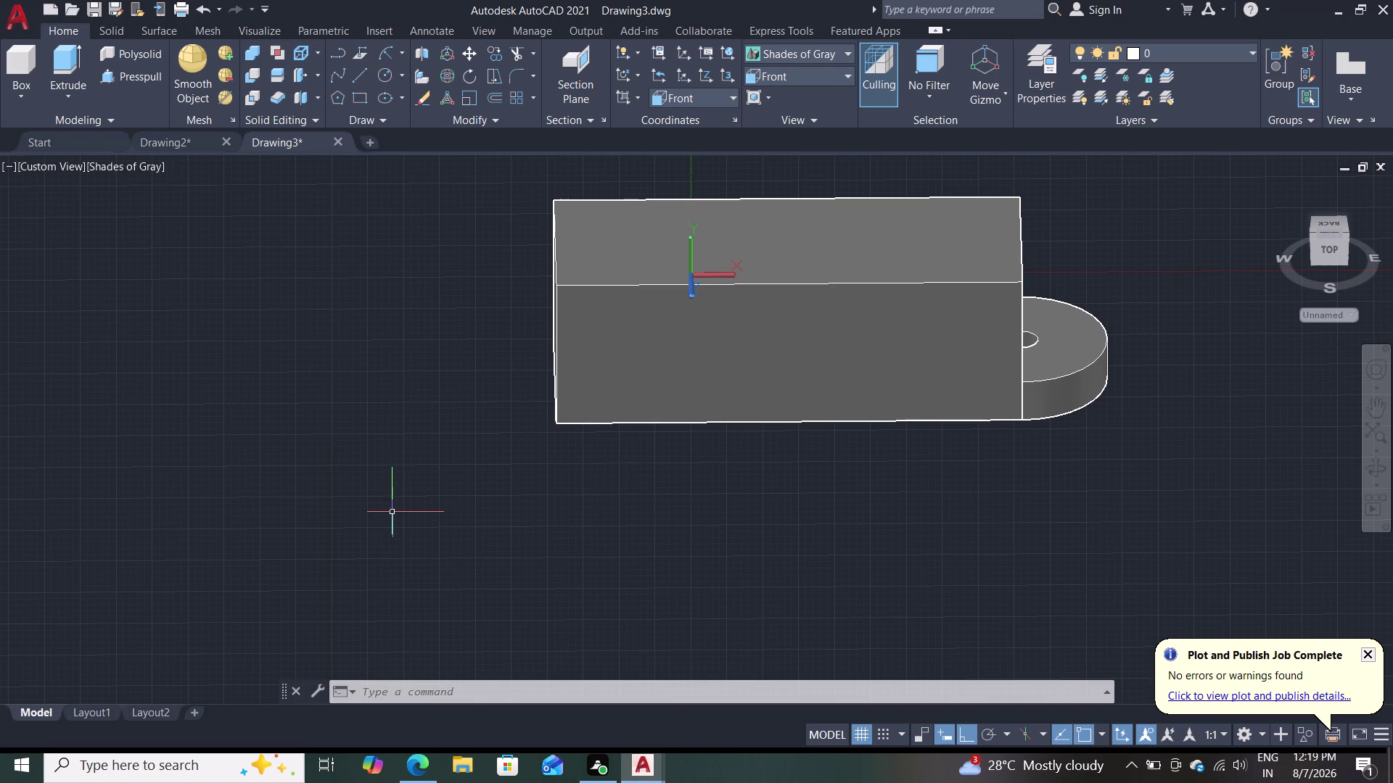
Abandon a first rectangle attempt and switch to the Front view.
click(360, 98)
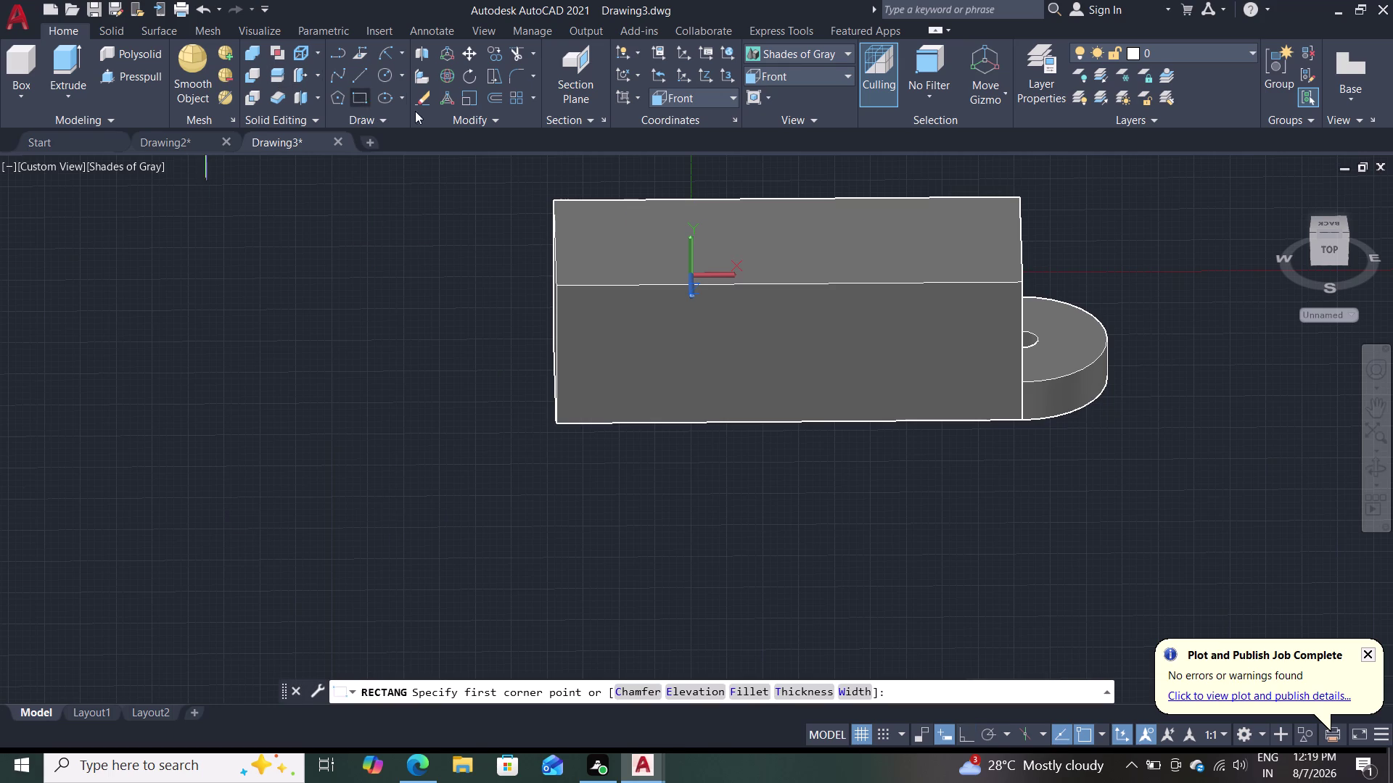
click(1019, 284)
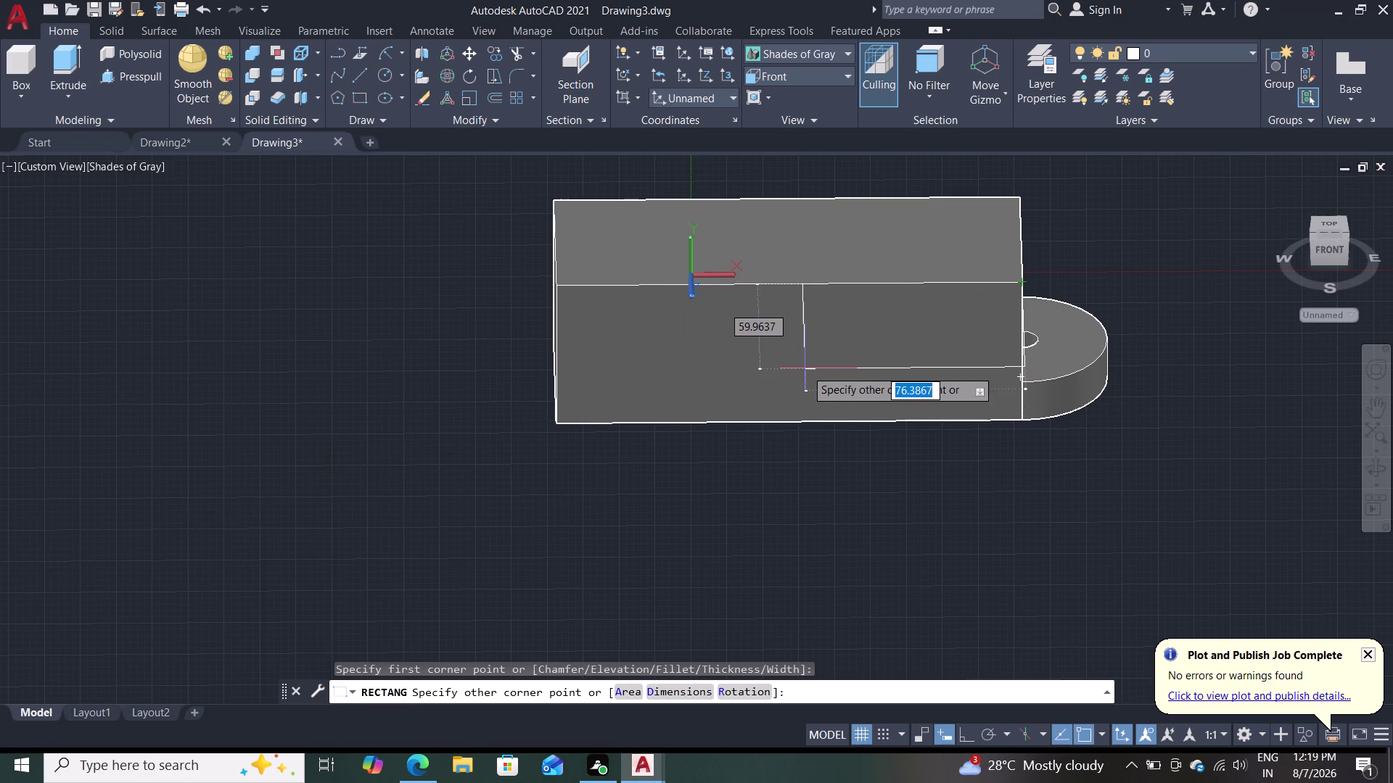
key(Escape)
click(819, 76)
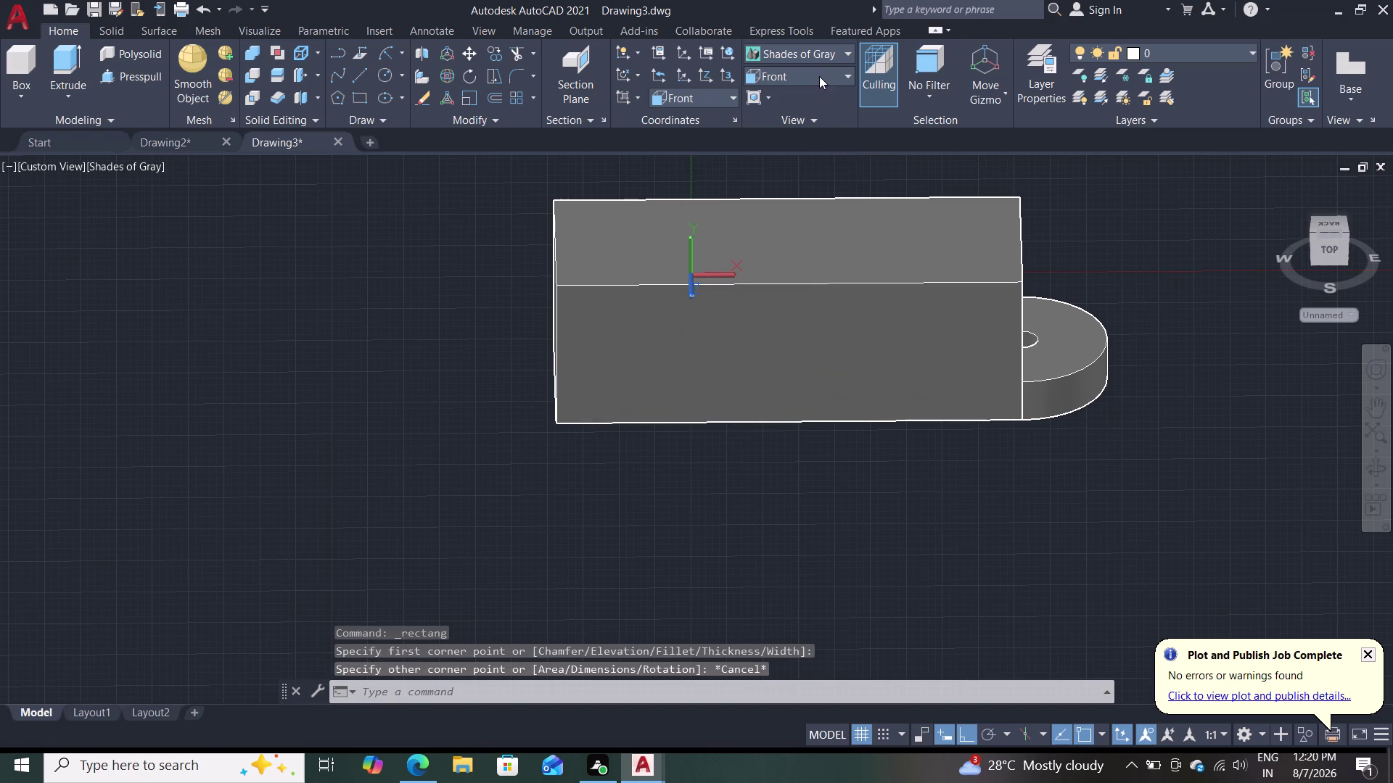
double_click(780, 169)
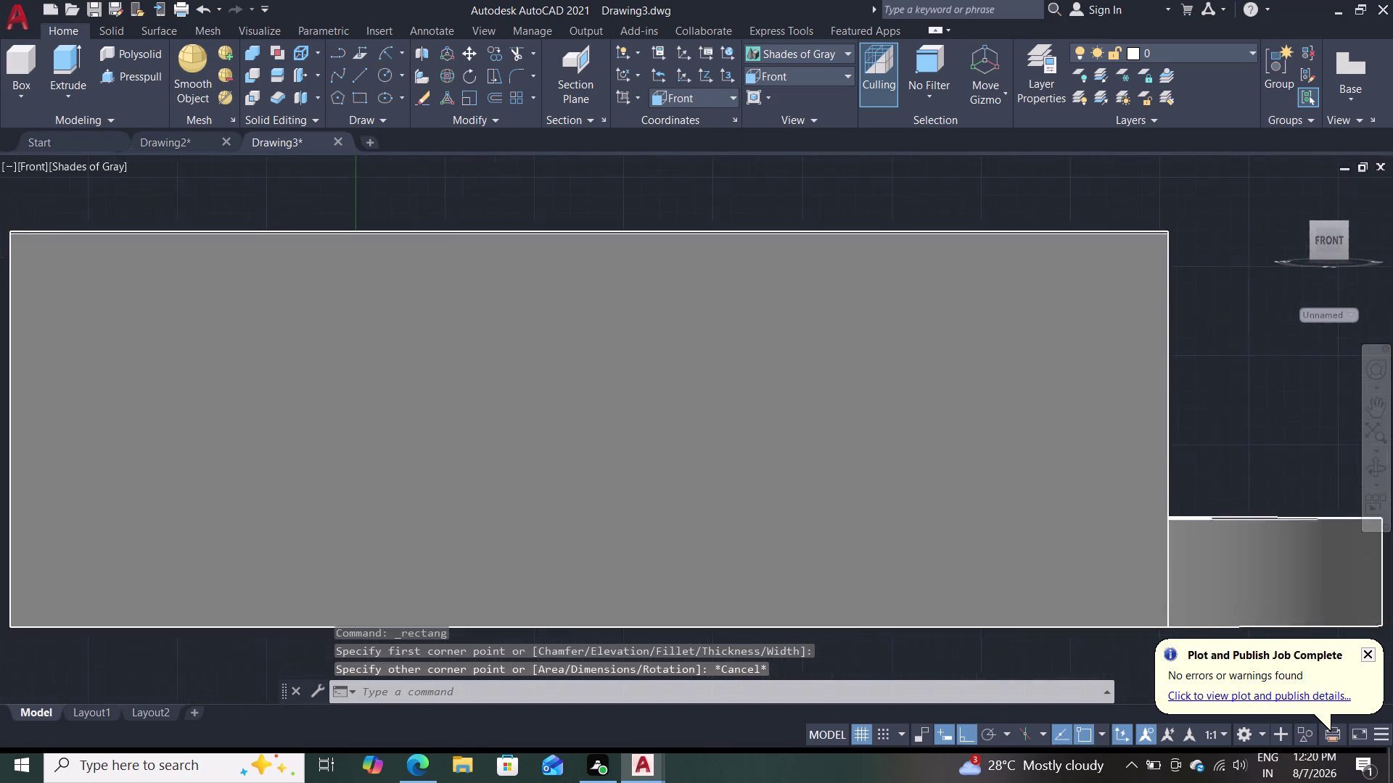
scroll(up, 3)
scroll(up, 3)
scroll(down, 3)
key(Escape)
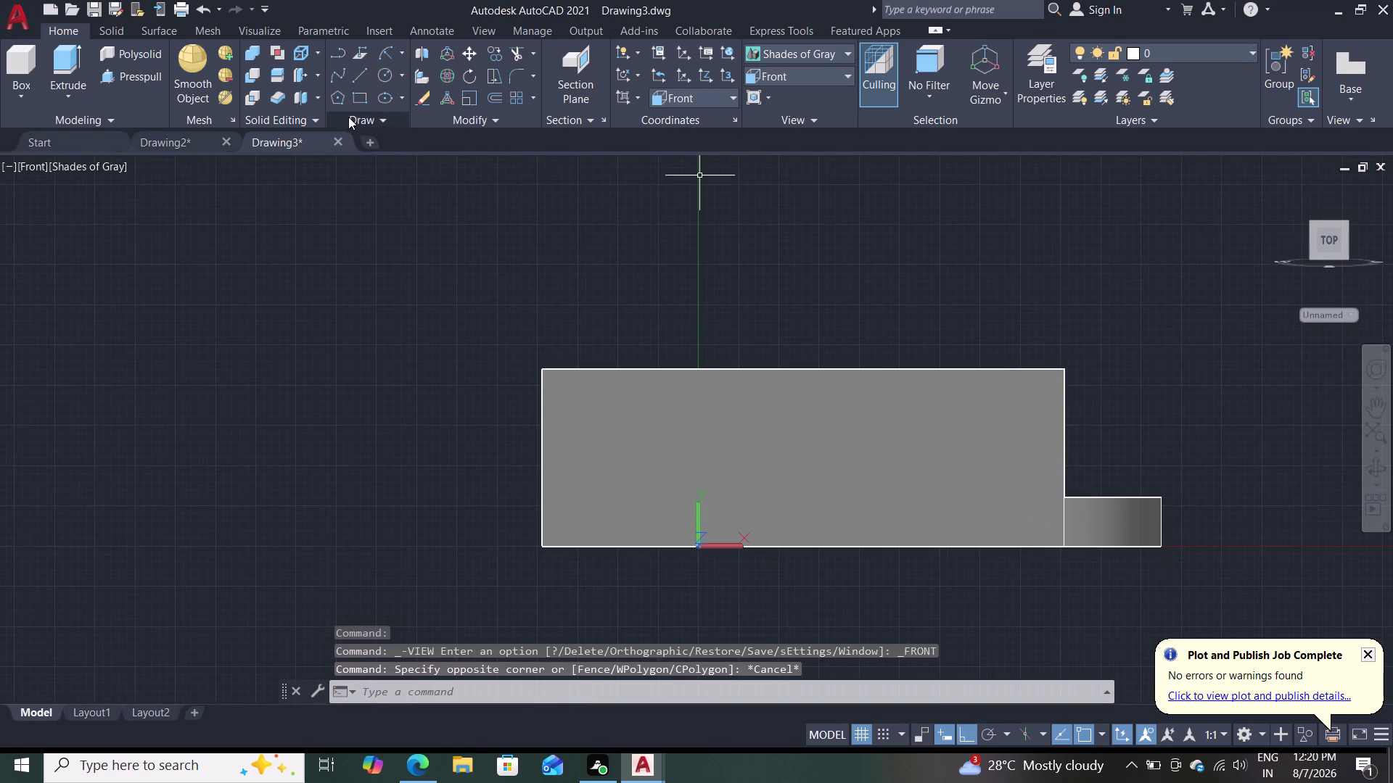
Draw a 108 by 40 rectangle from the block's top-right corner, then show 2D Wireframe.
click(358, 95)
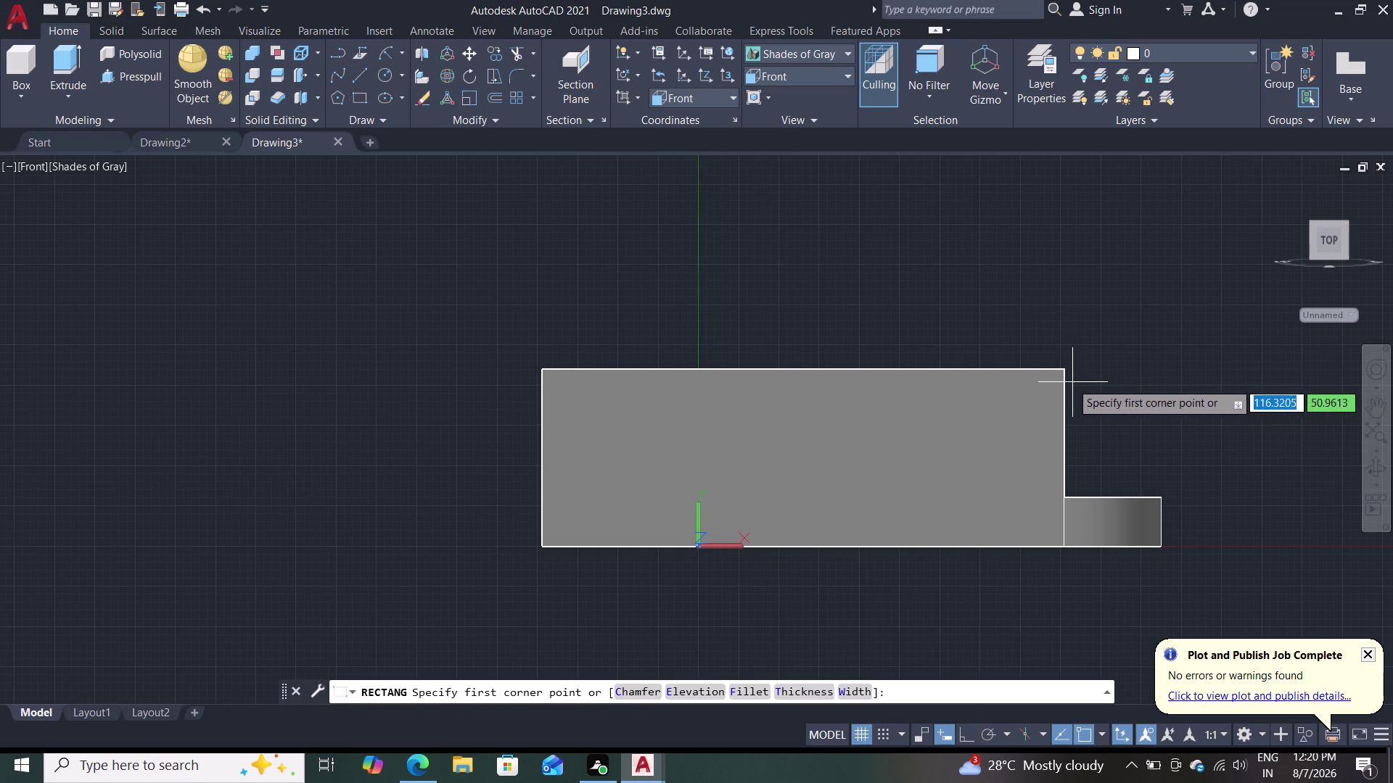
click(1060, 373)
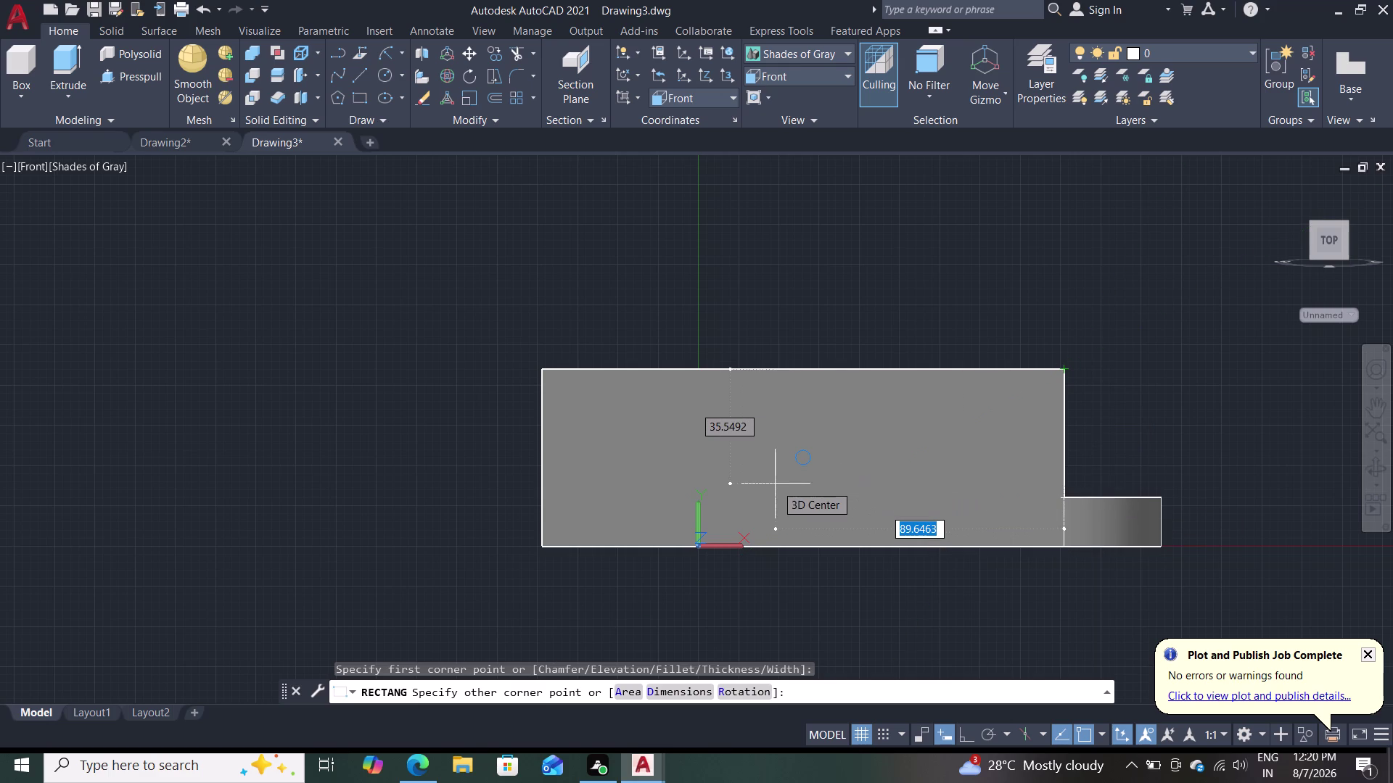
key(d)
key(Return)
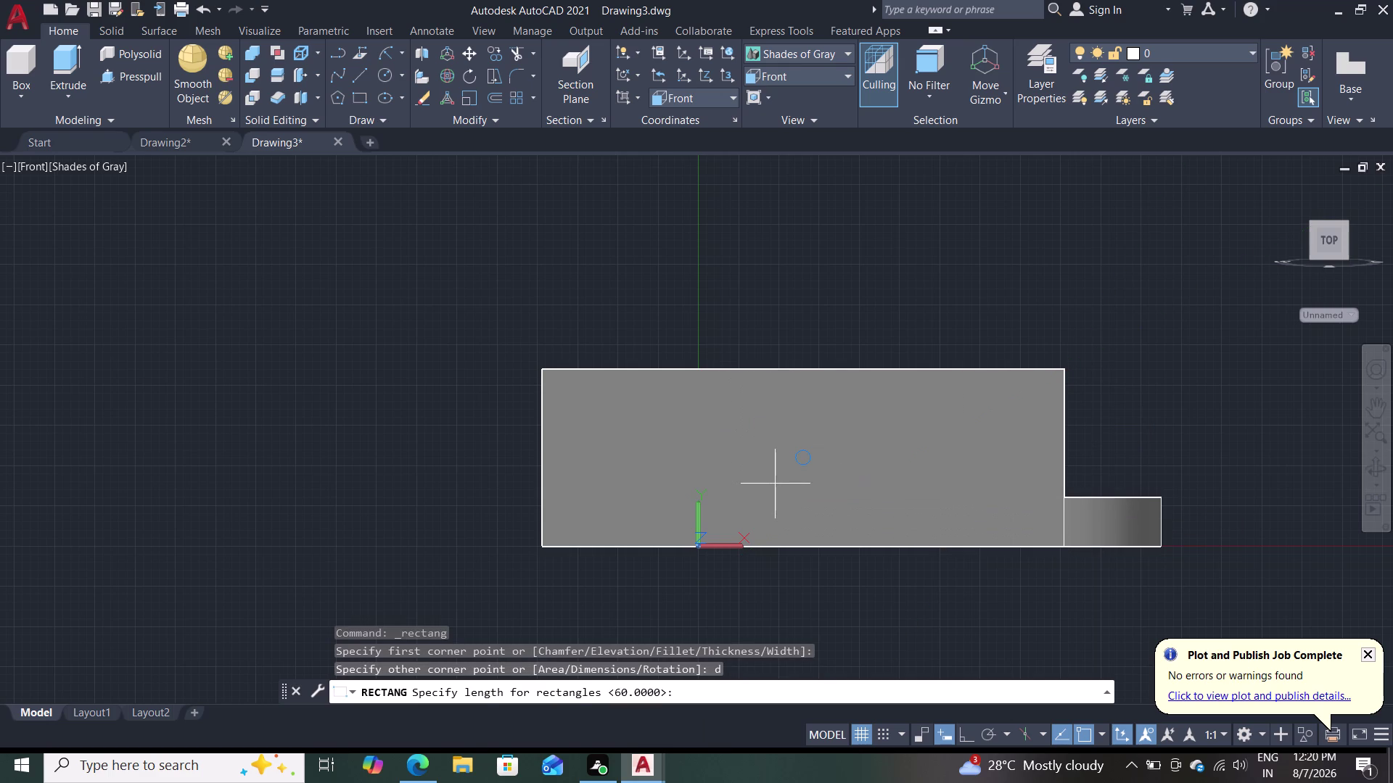
text(108)
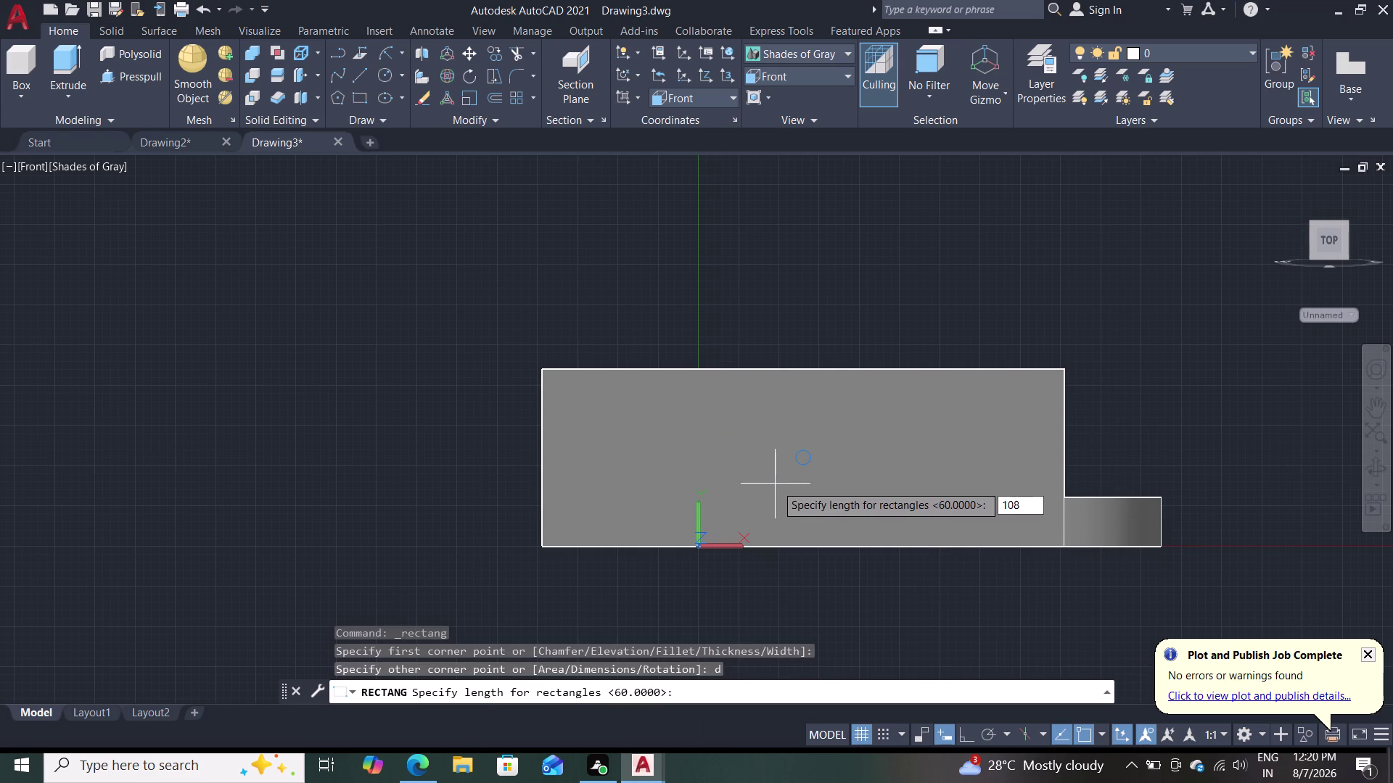
key(Return)
key(4)
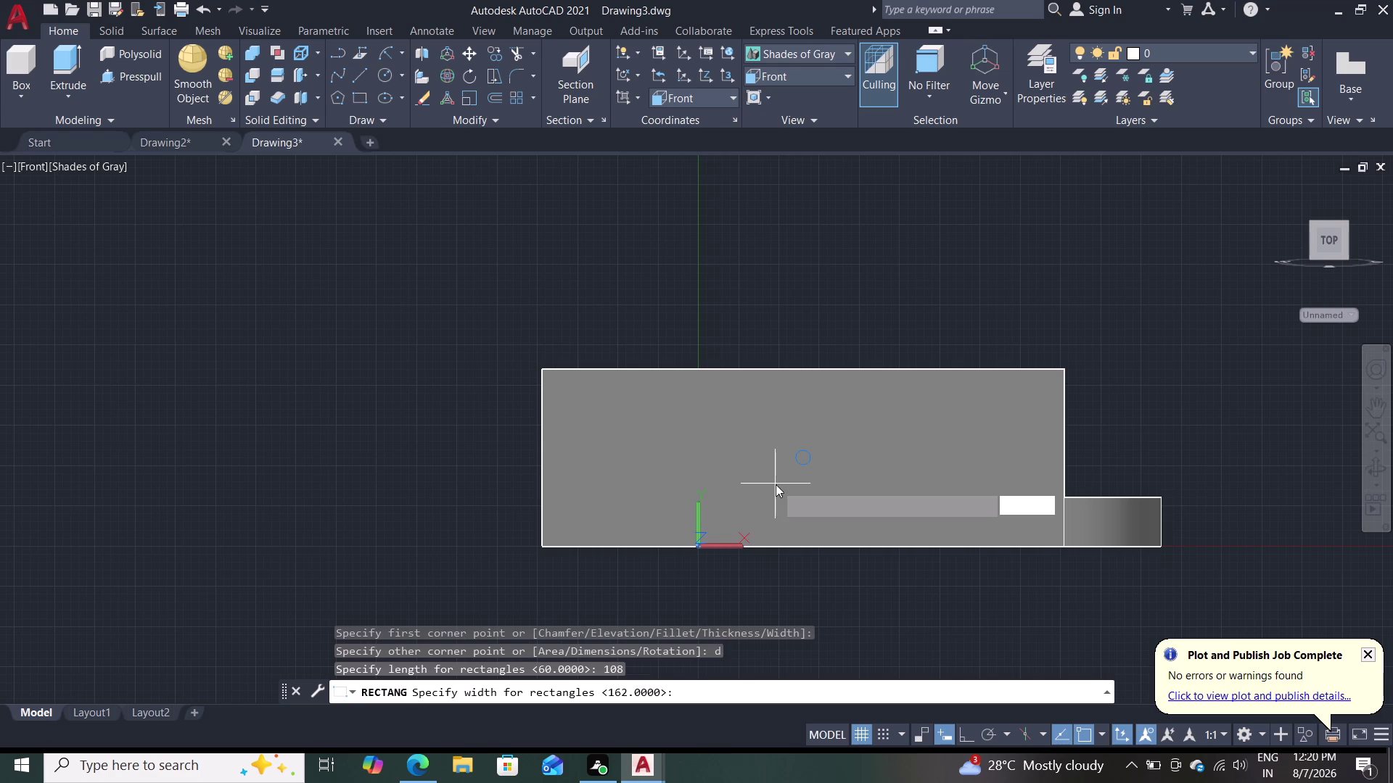
key(0)
key(Return)
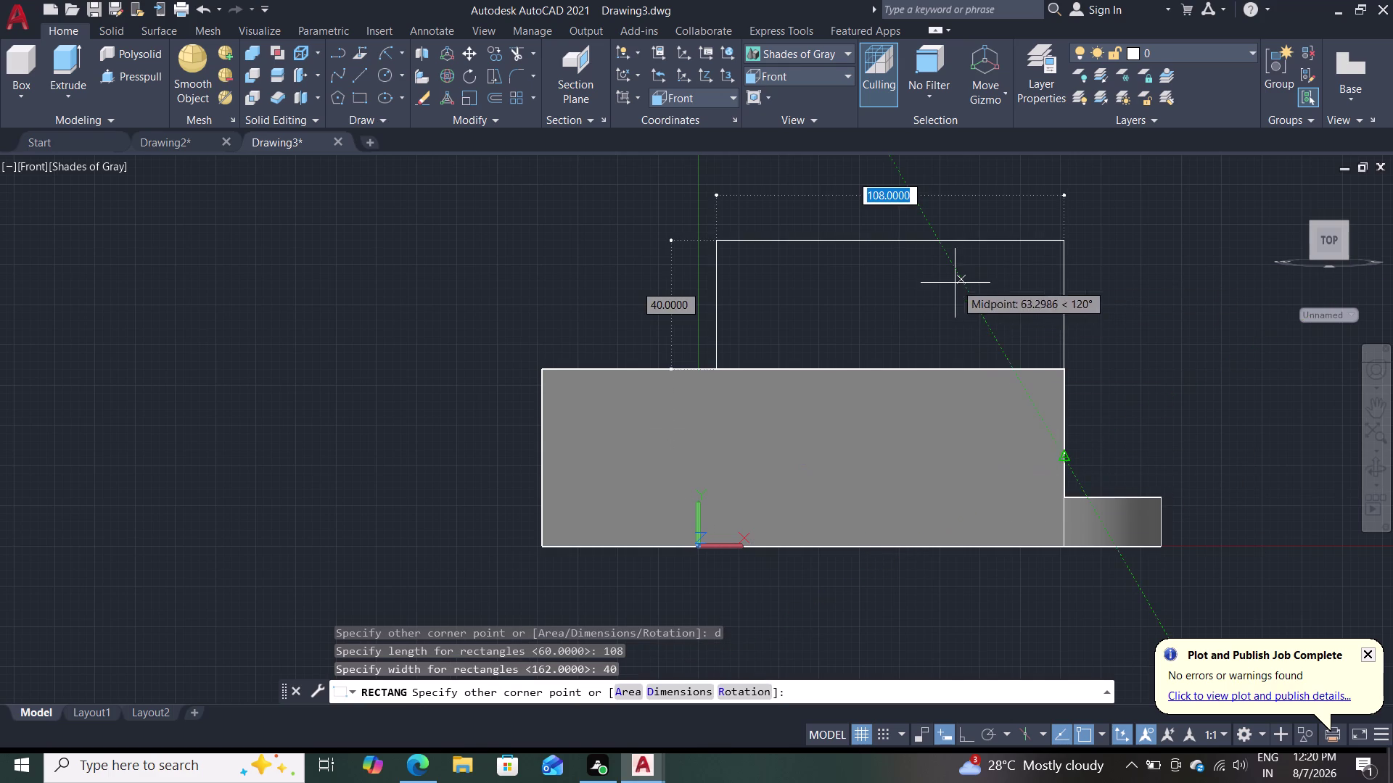
click(959, 418)
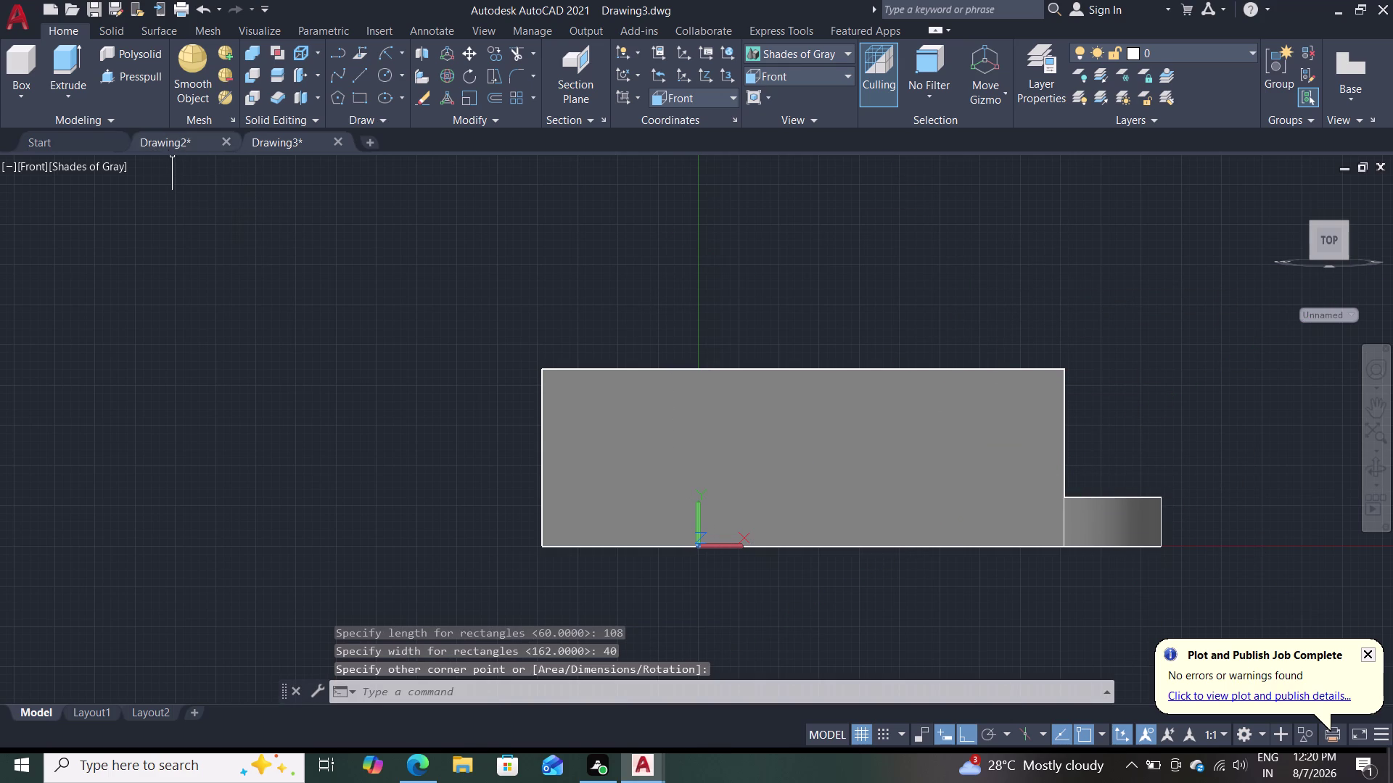
key(Escape)
click(108, 167)
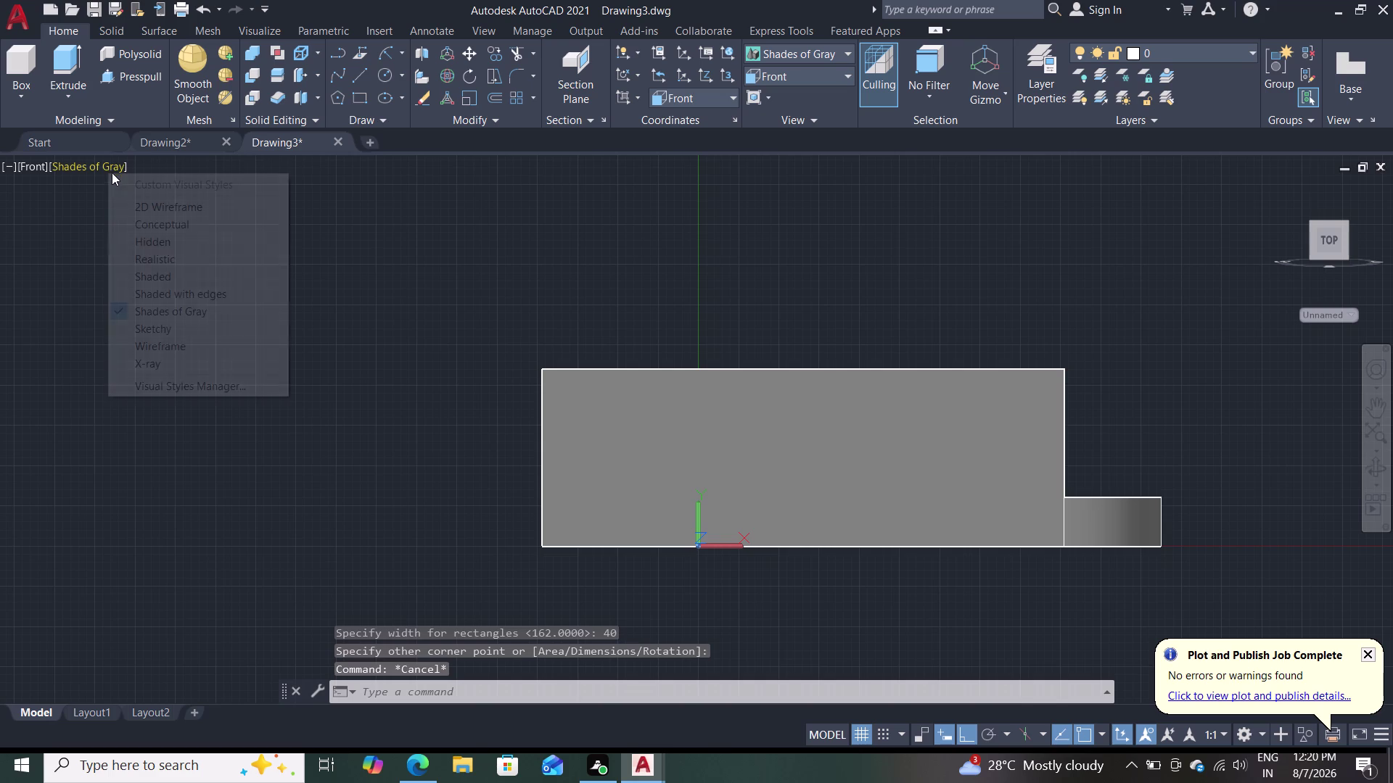
click(126, 204)
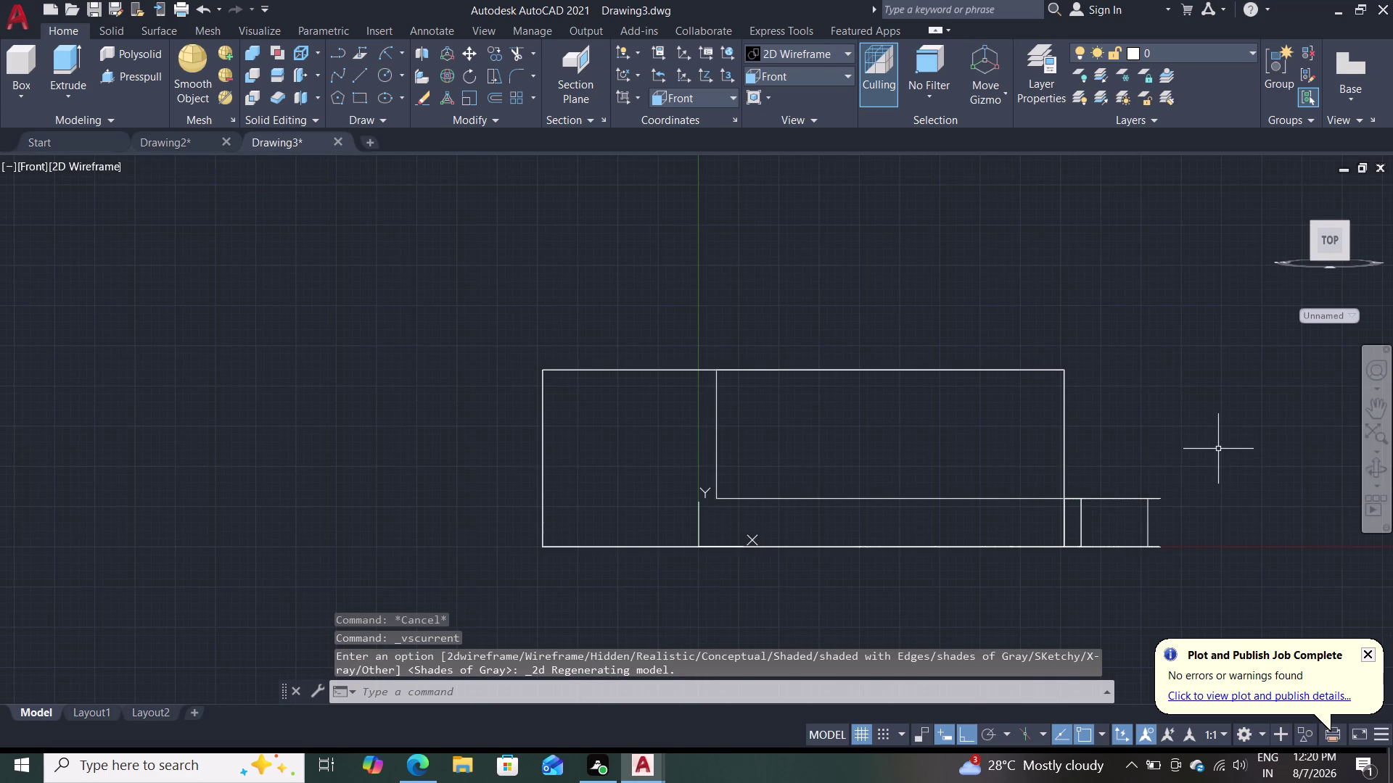
Press-pull the rectangular region through the block and switch to Shades of Gray.
middle_drag(1210, 450, 813, 486)
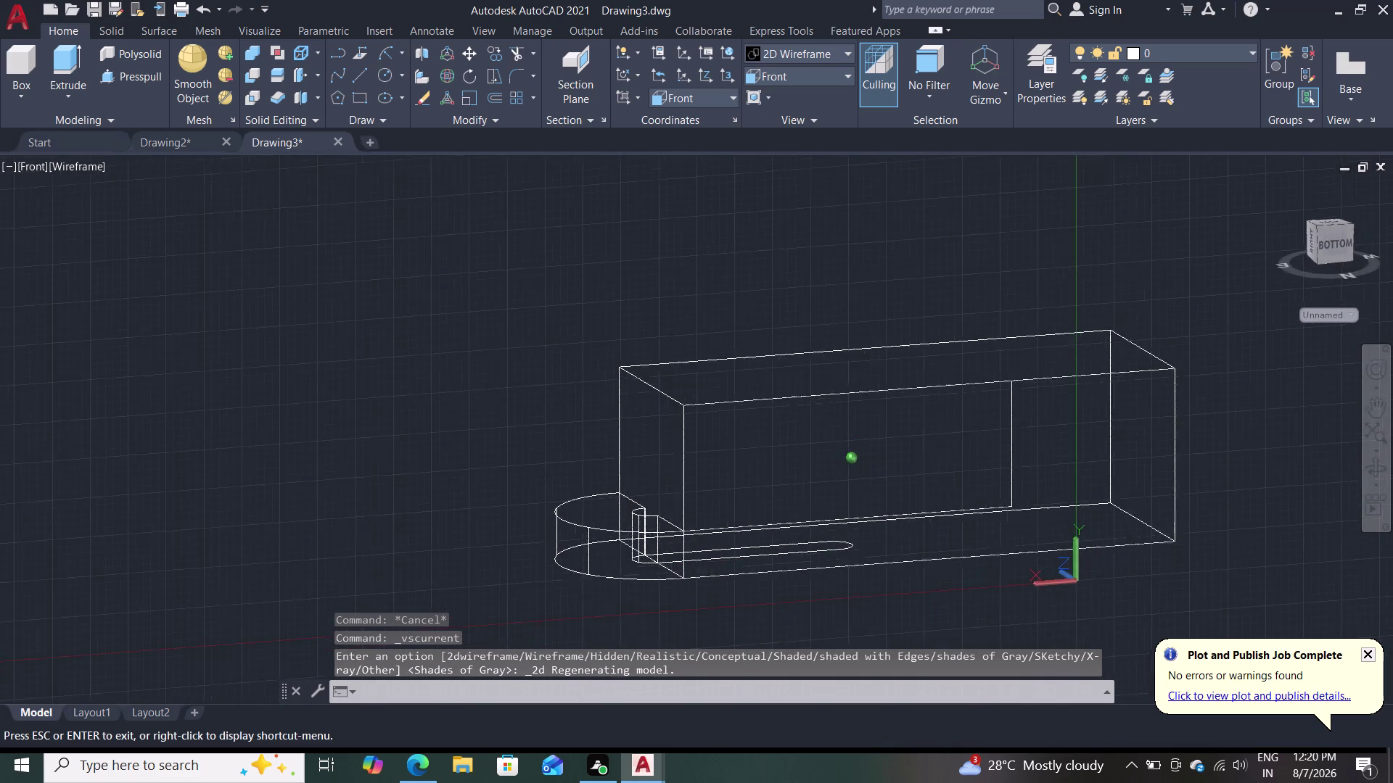
middle_drag(813, 485, 812, 488)
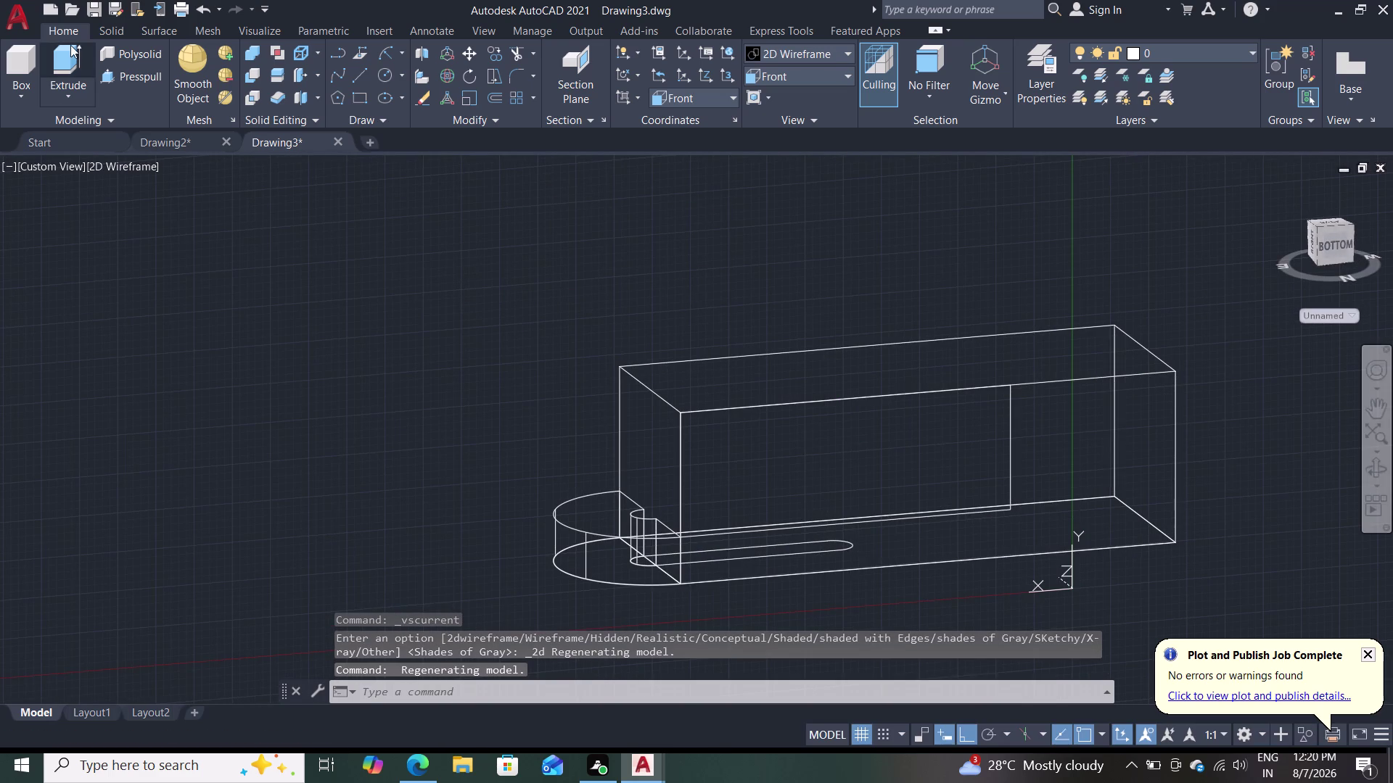
triple_click(124, 74)
click(820, 464)
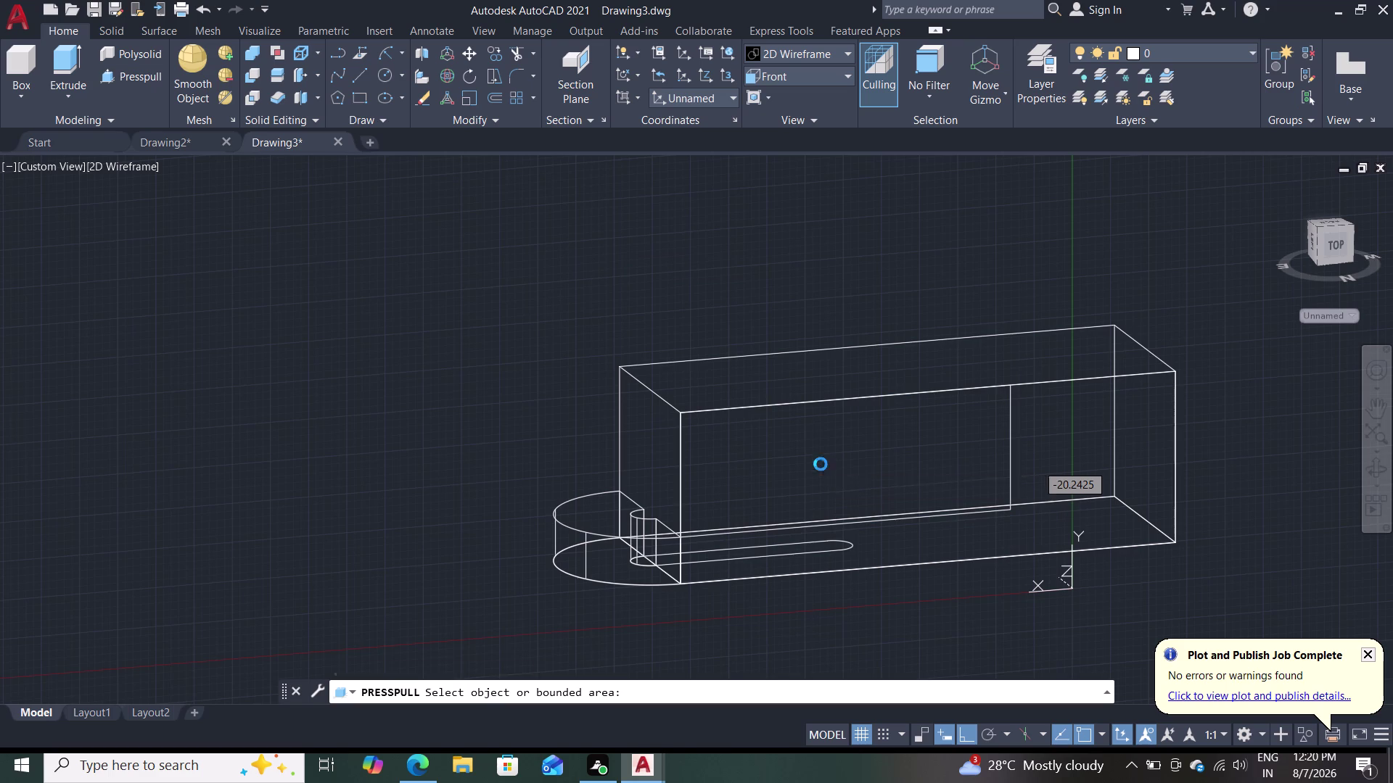
click(916, 467)
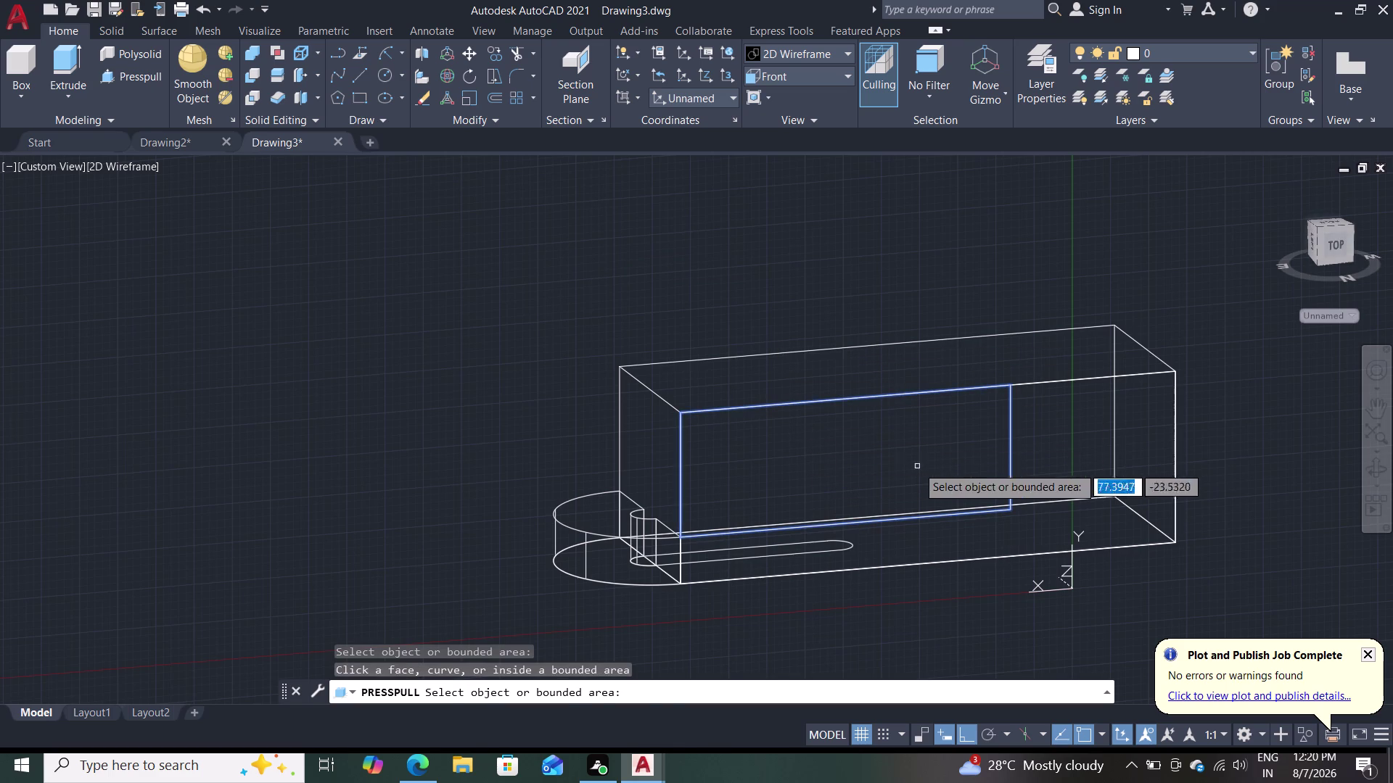
click(742, 270)
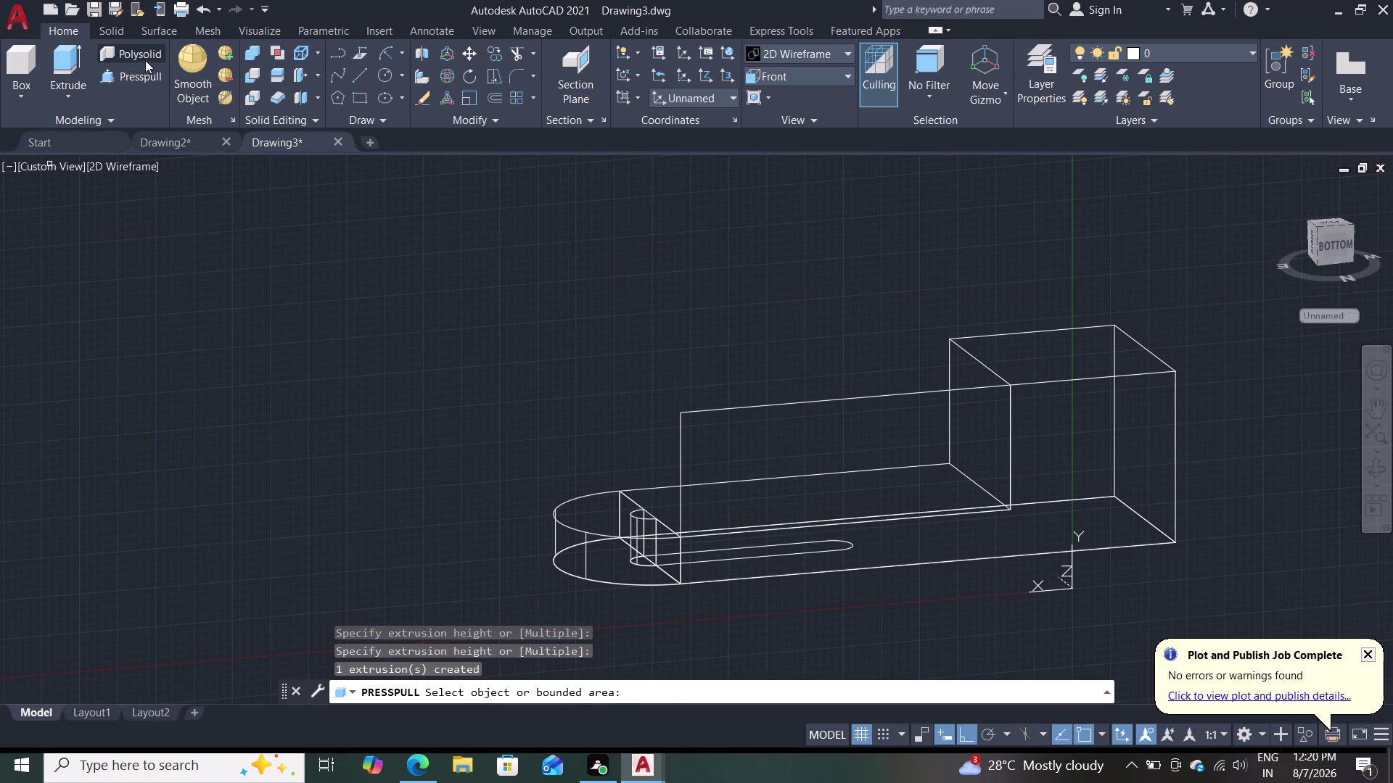
key(Escape)
click(140, 164)
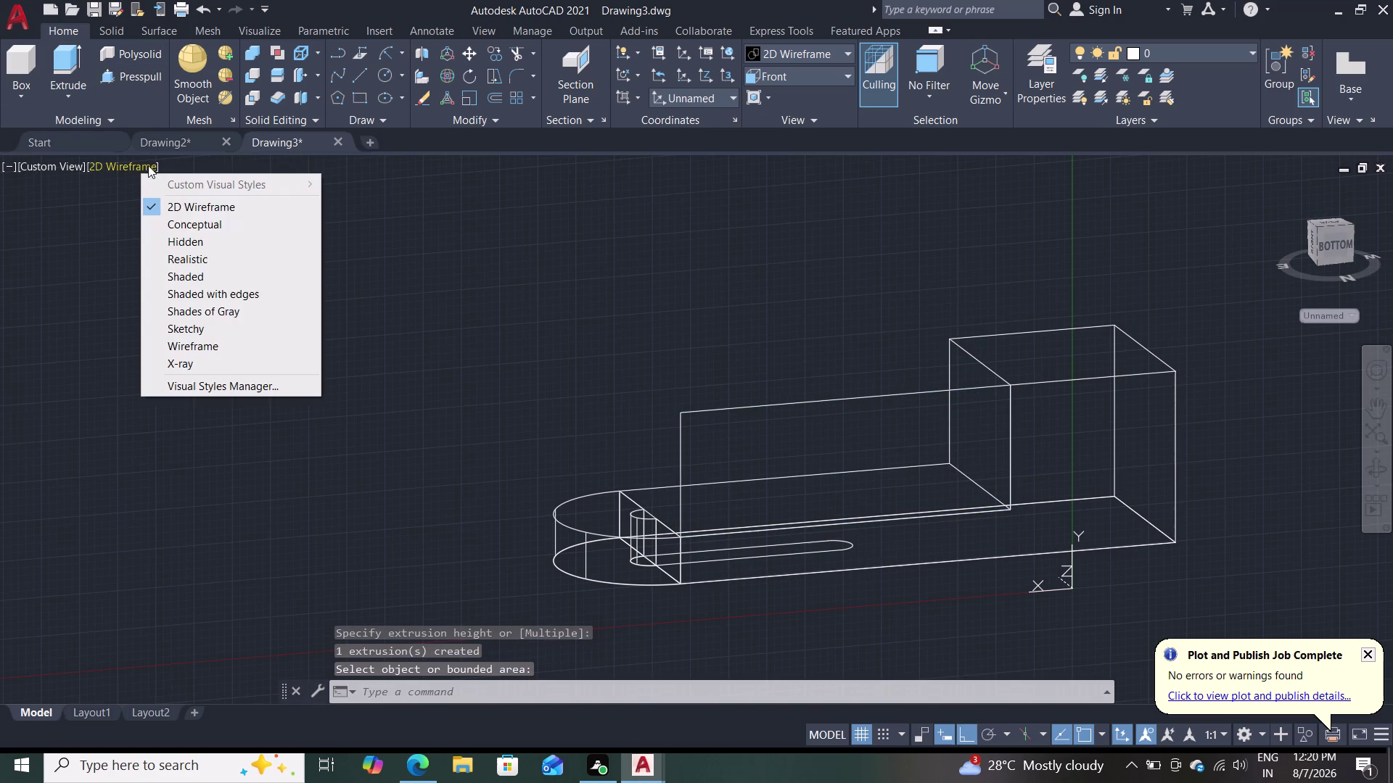
click(176, 313)
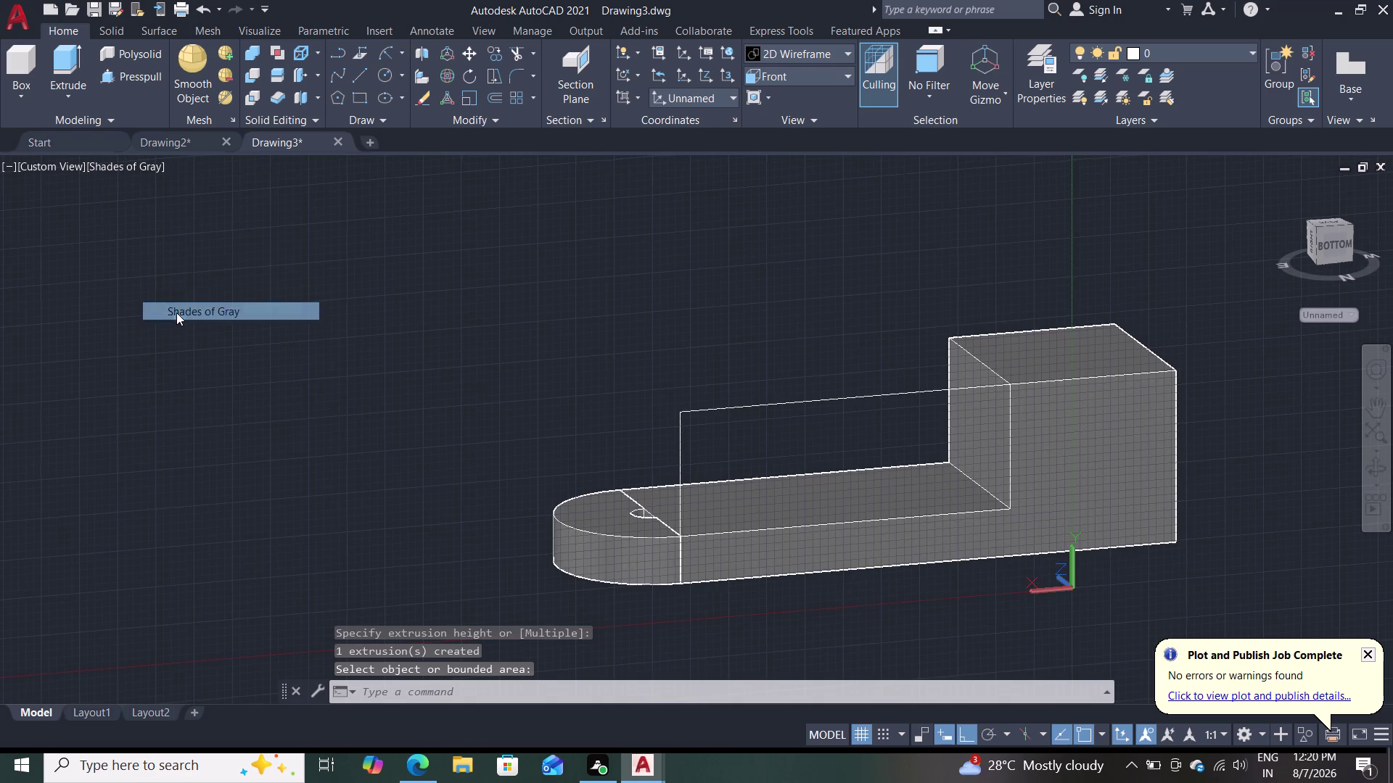
Press-pull the slot region through the base plate, orbiting to check the cut.
middle_drag(497, 339, 533, 353)
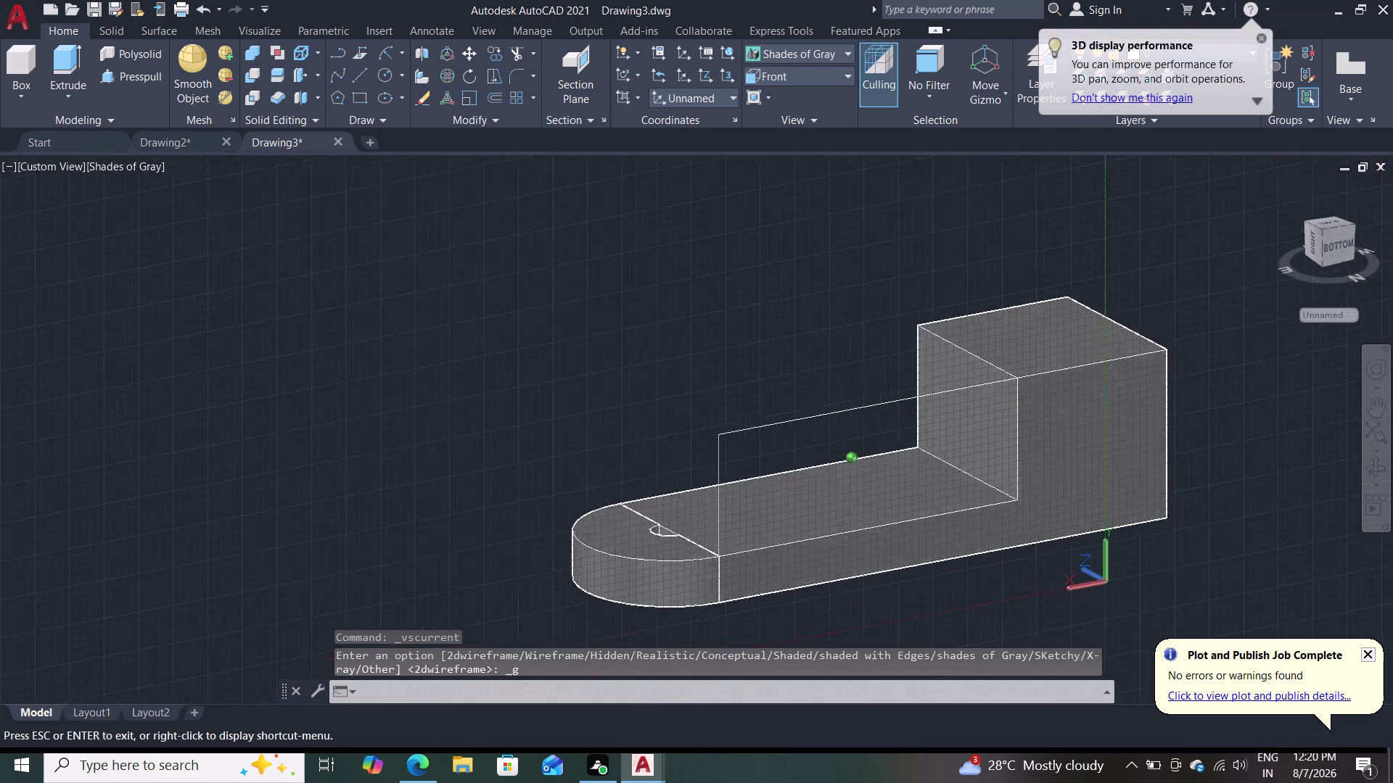
middle_drag(534, 353, 893, 411)
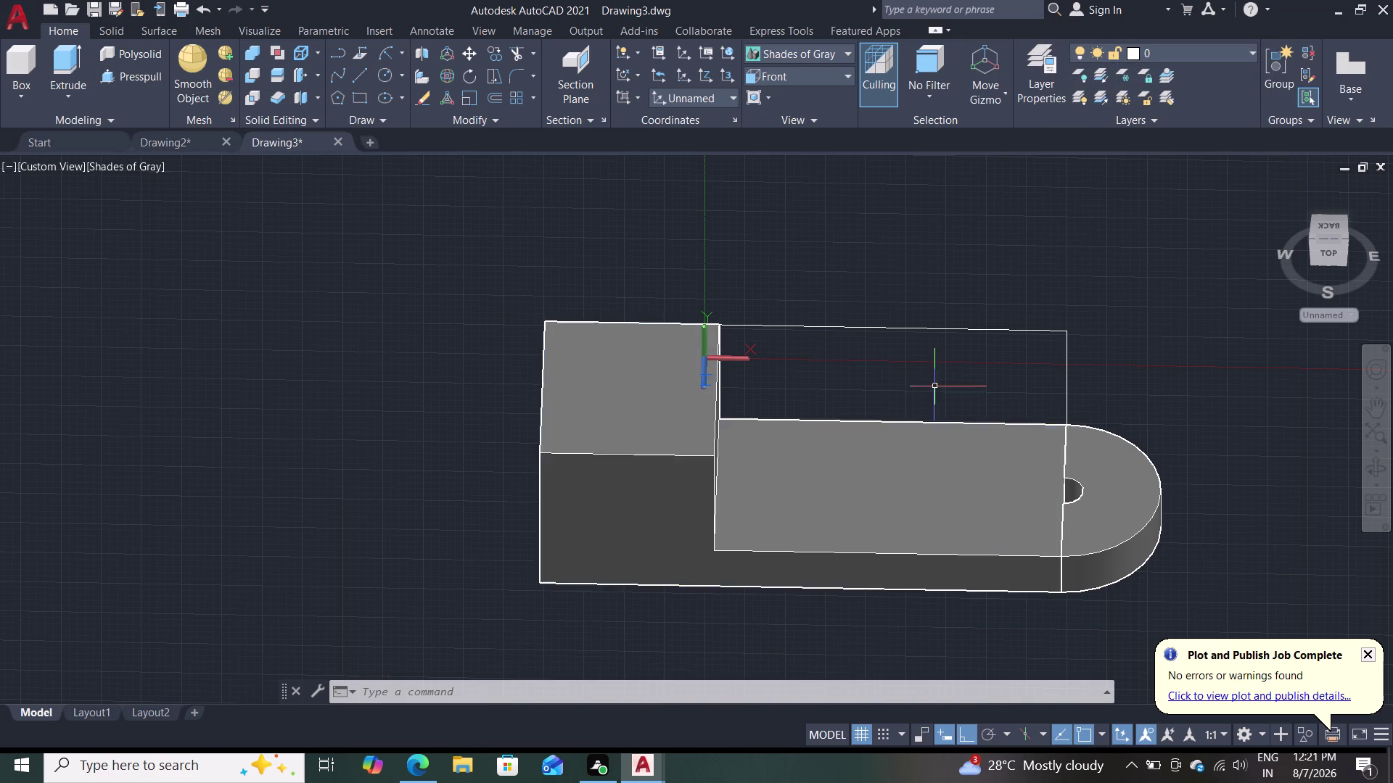
middle_drag(935, 387, 938, 157)
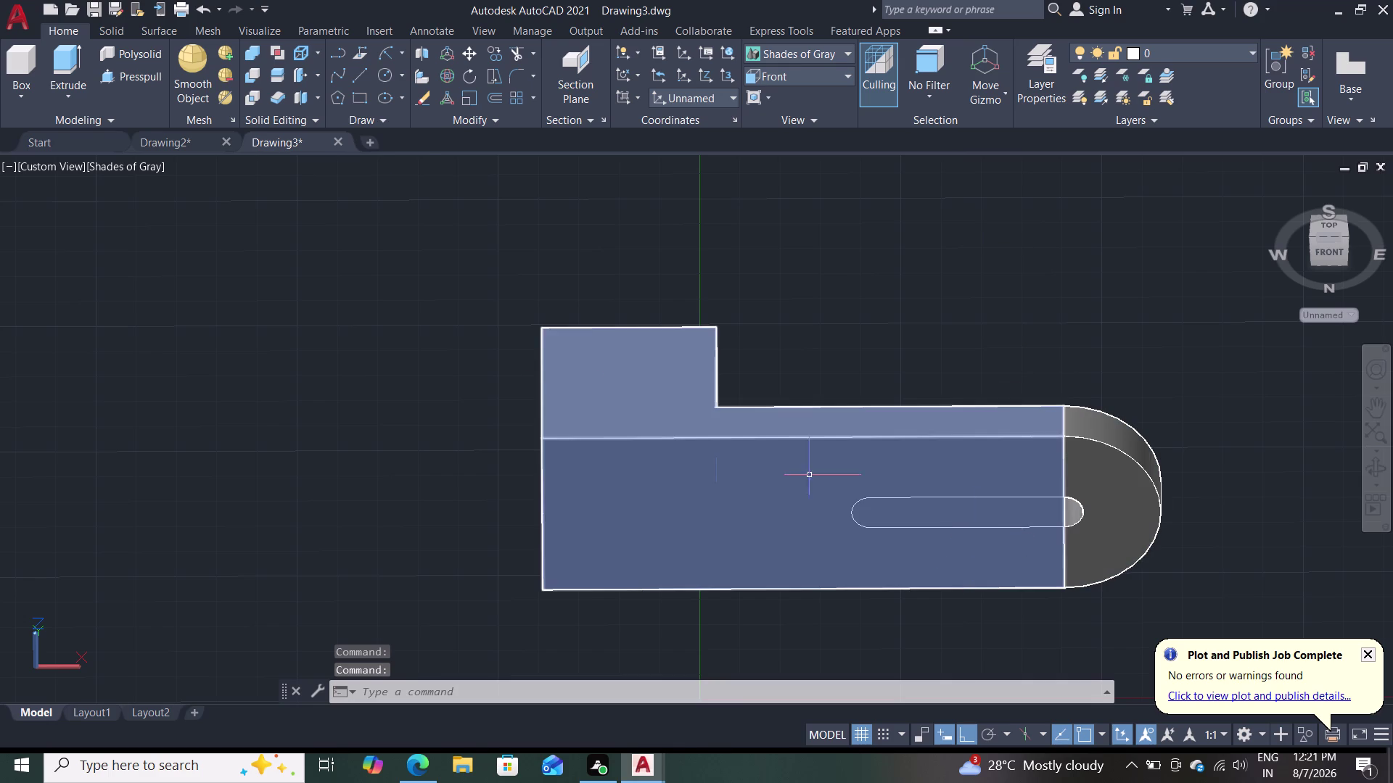
click(125, 82)
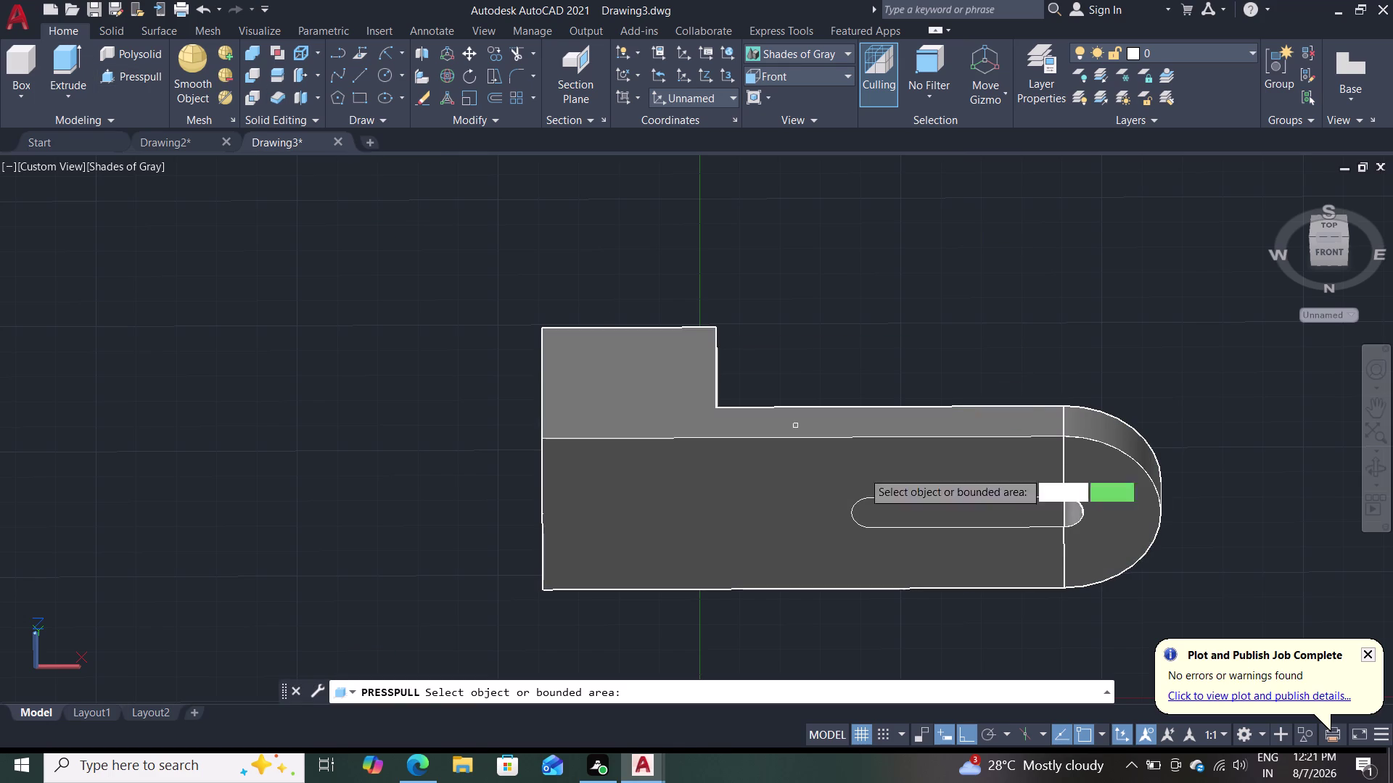
click(925, 517)
click(983, 324)
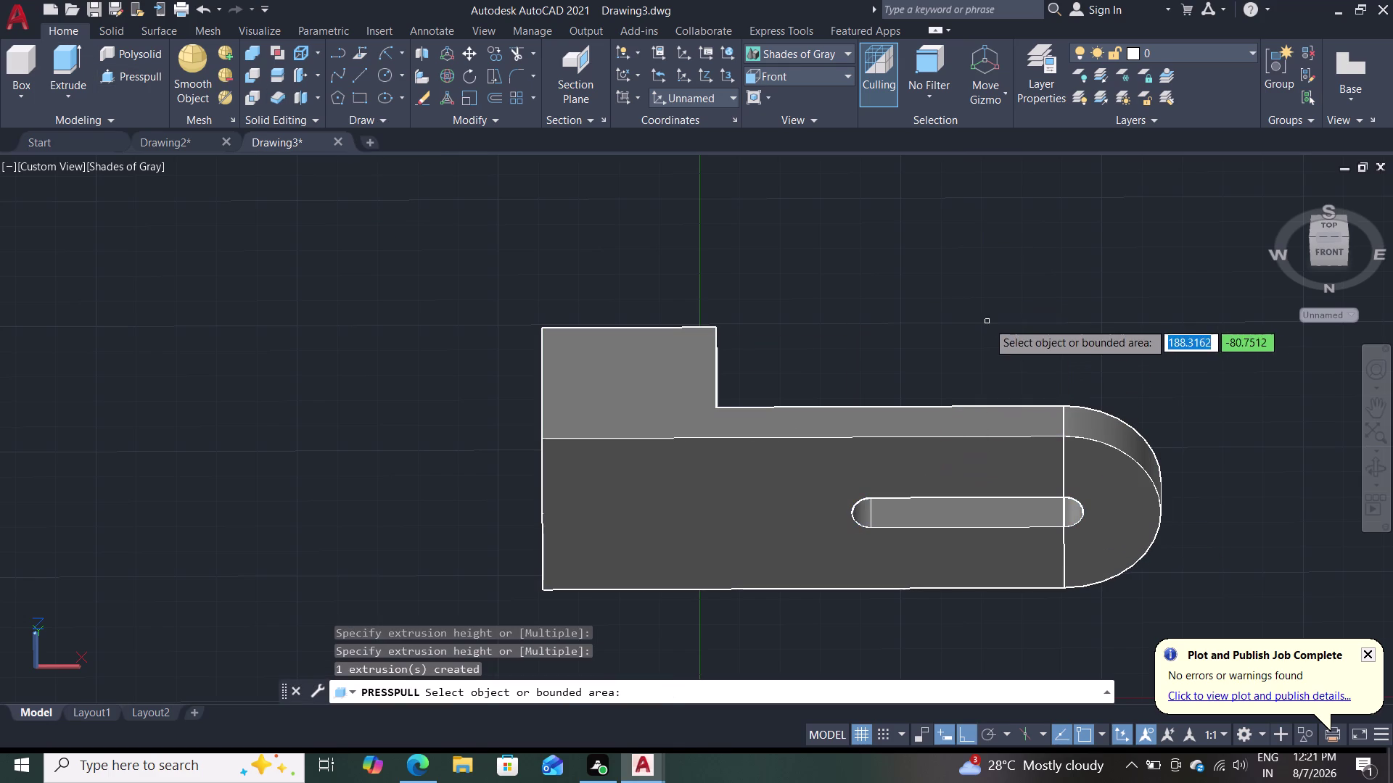
middle_drag(1002, 330, 1010, 573)
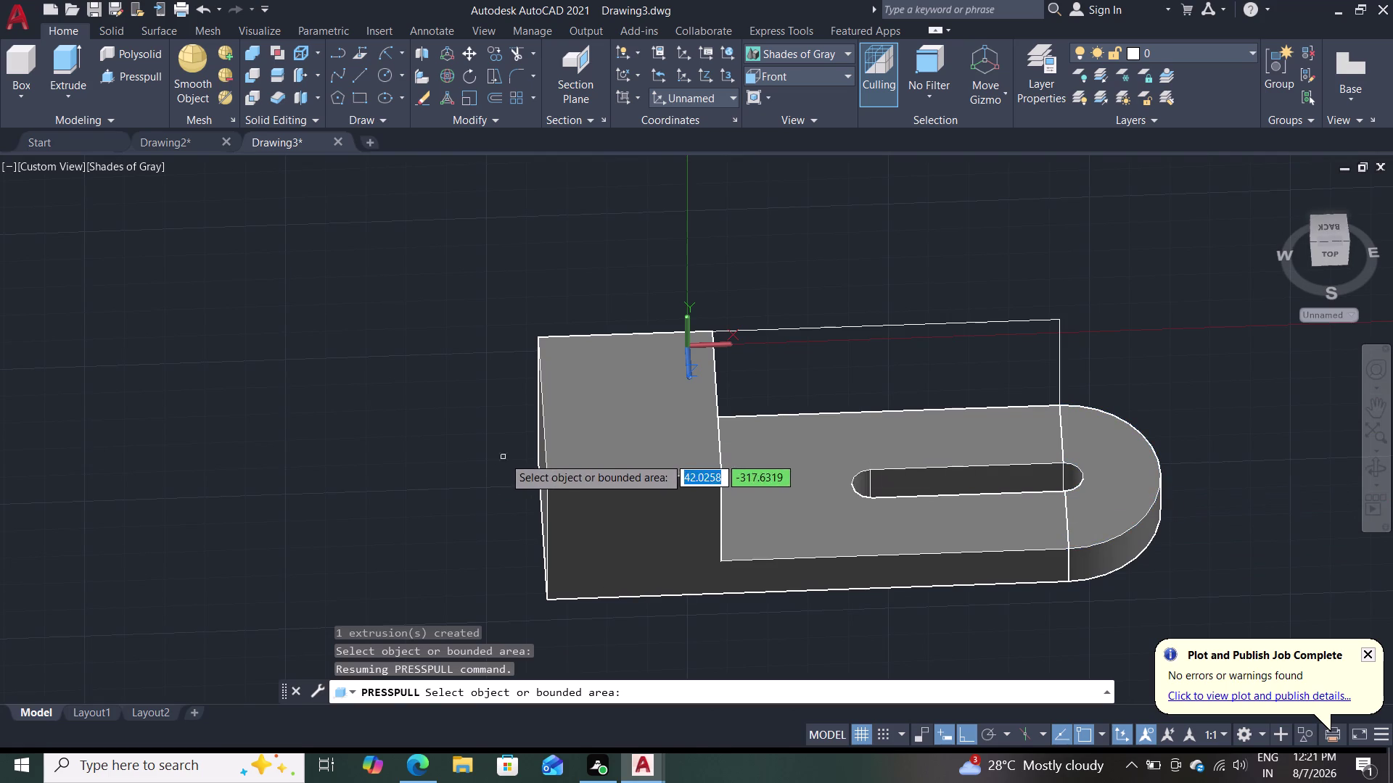
key(grave)
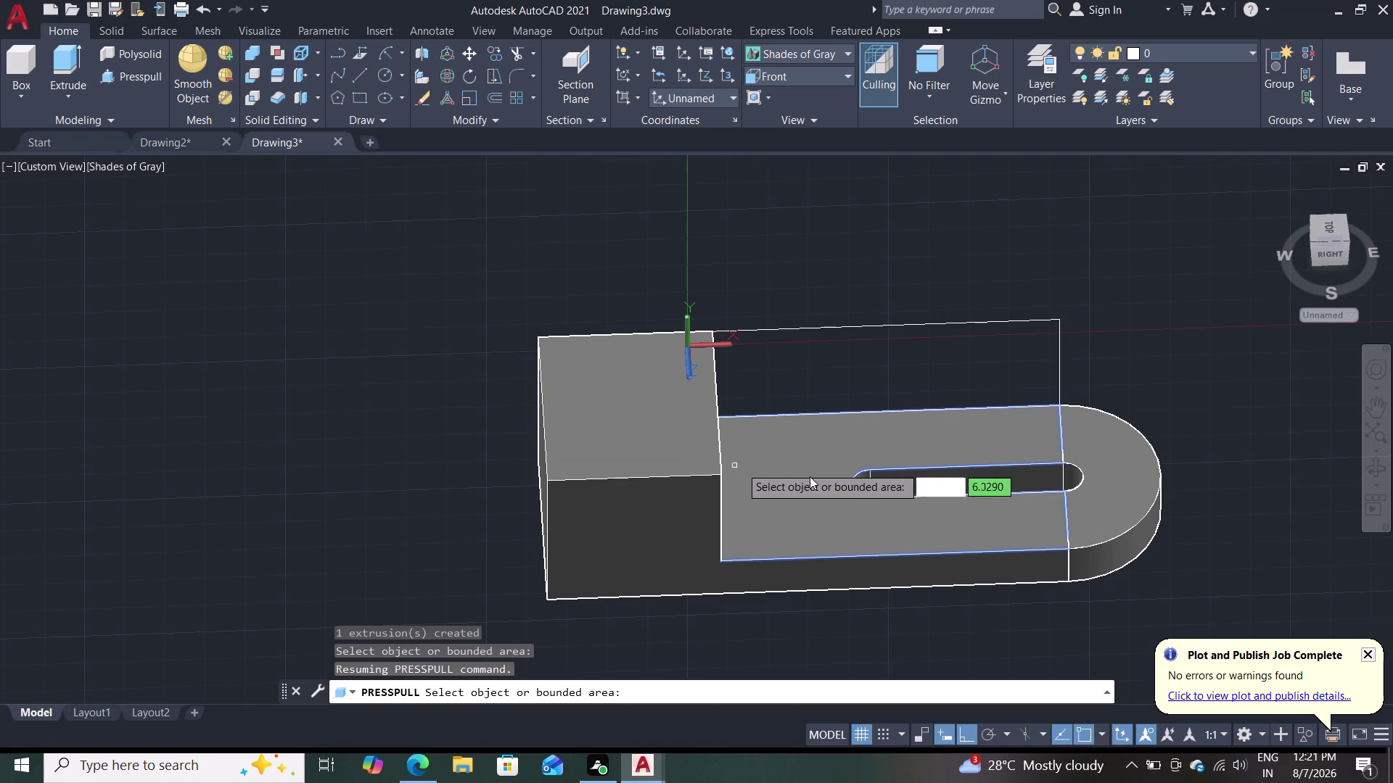
key(grave)
key(grave)
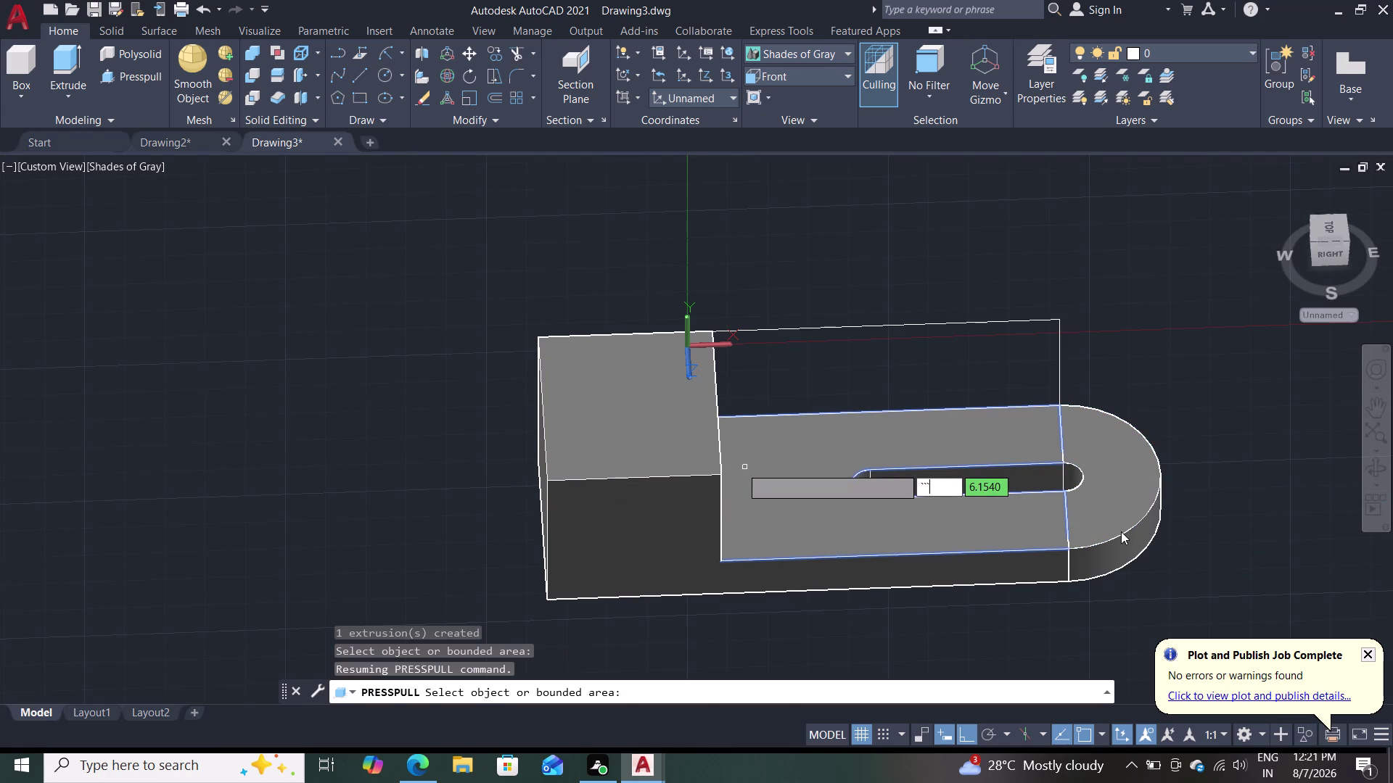
key(Escape)
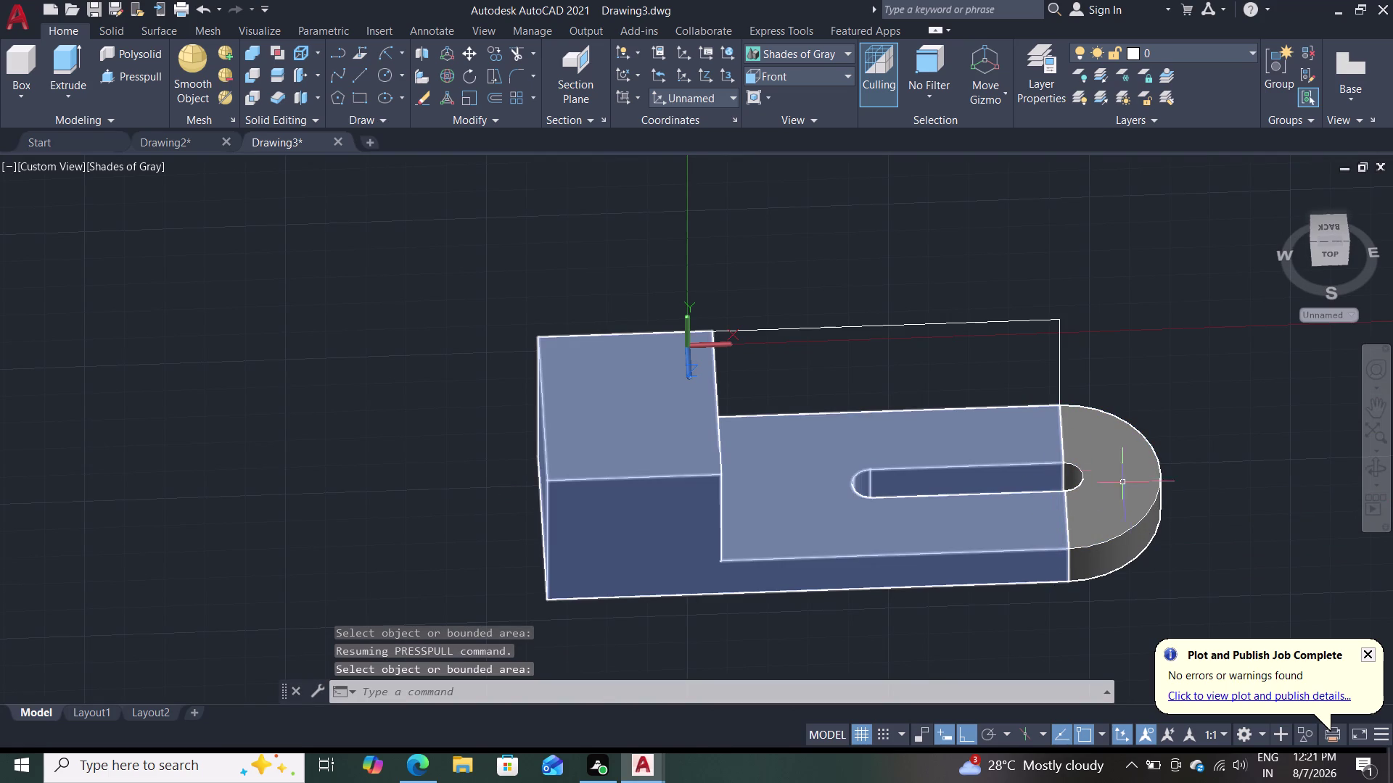
click(364, 77)
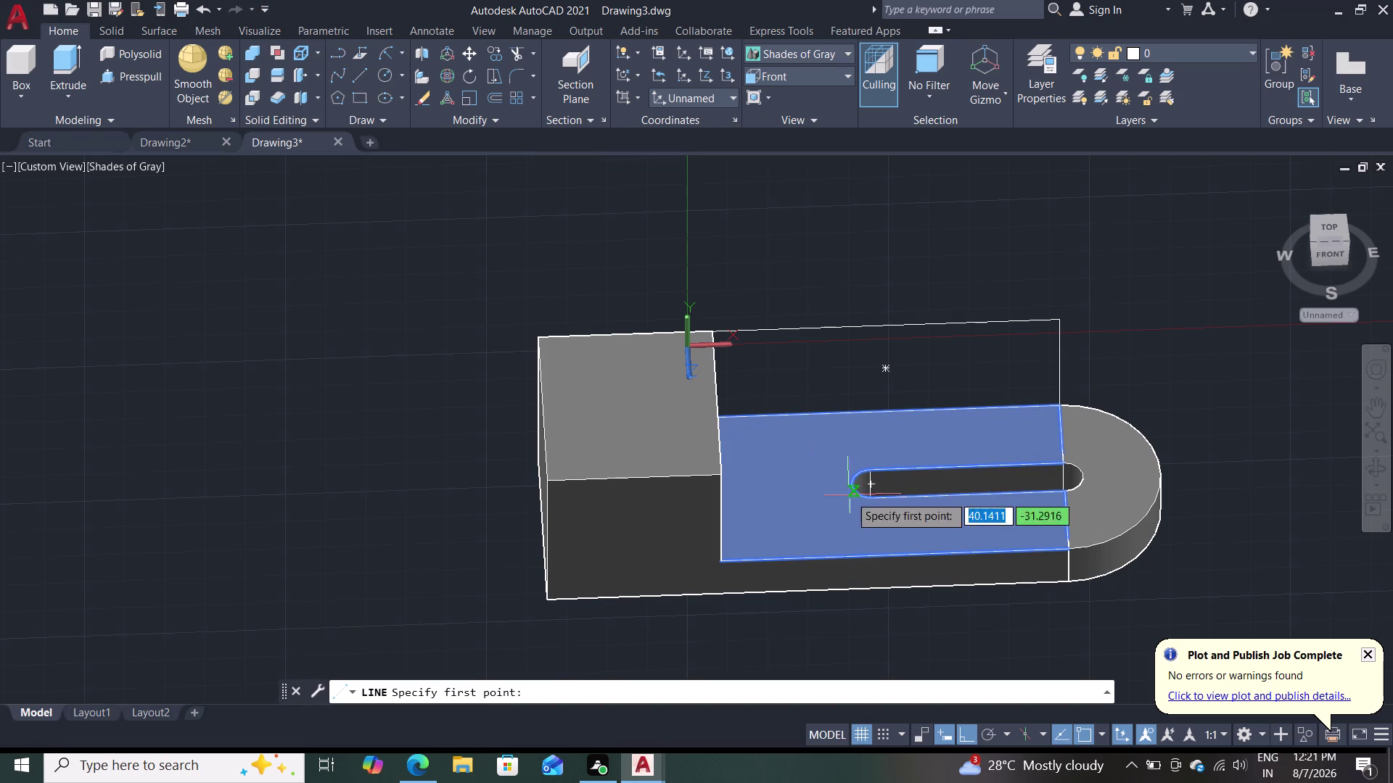
Draw a line across the plate's top face at the slot's left end and orbit to inspect.
click(867, 482)
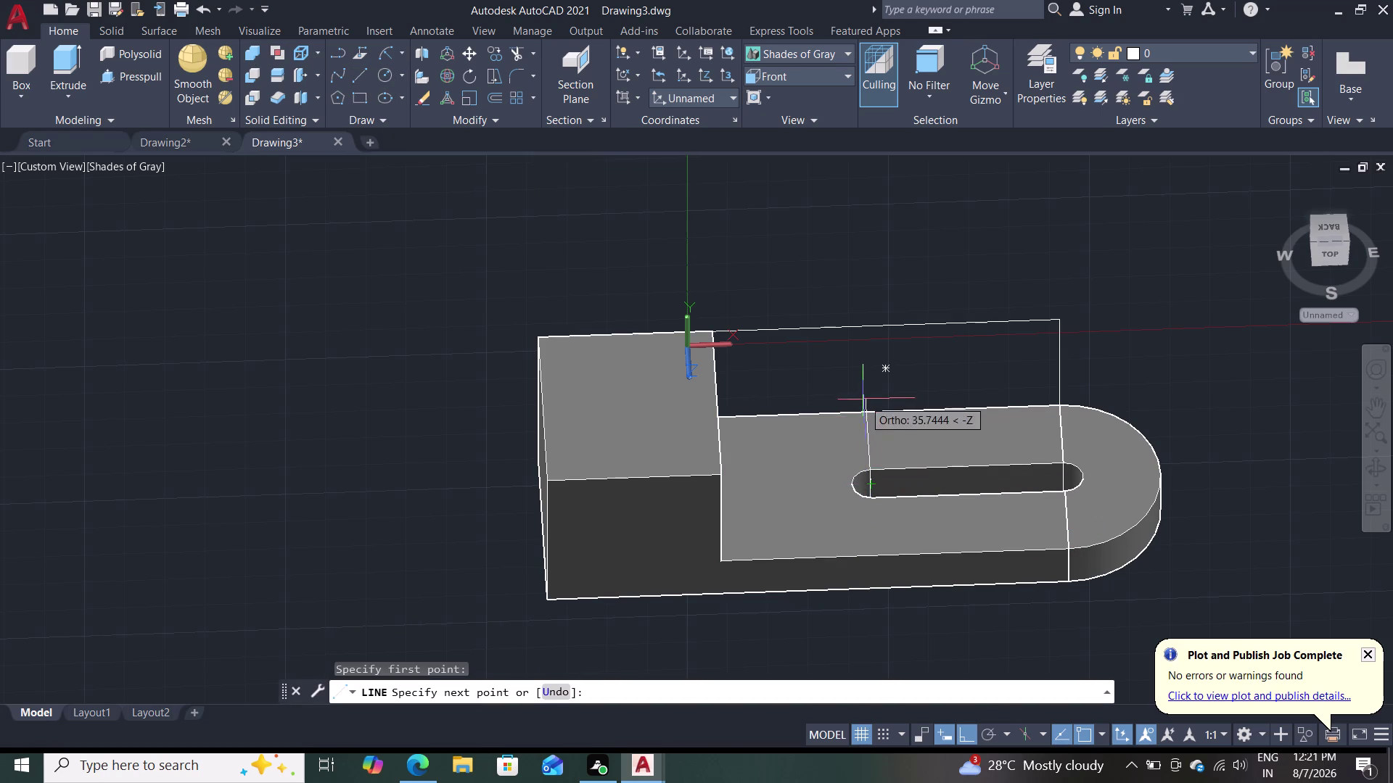
click(865, 412)
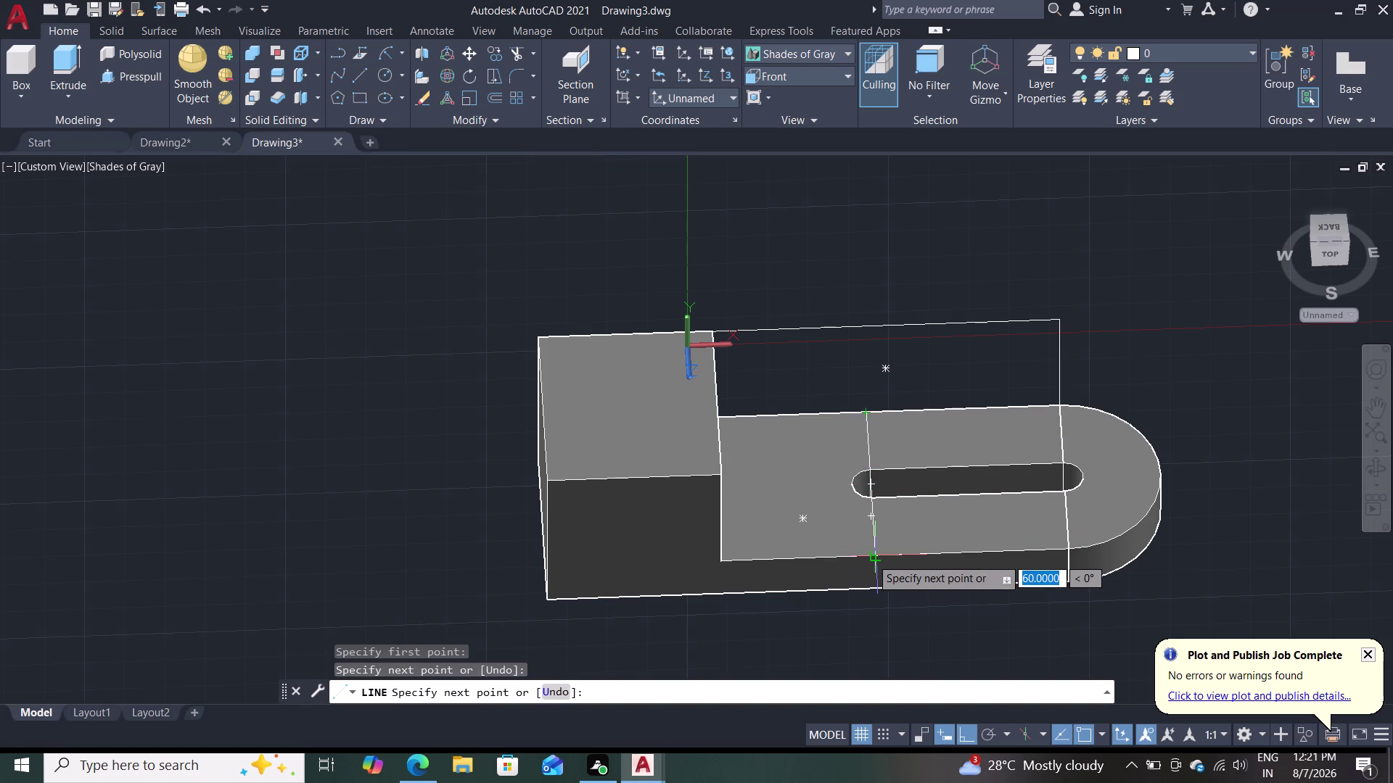
double_click(871, 556)
key(Escape)
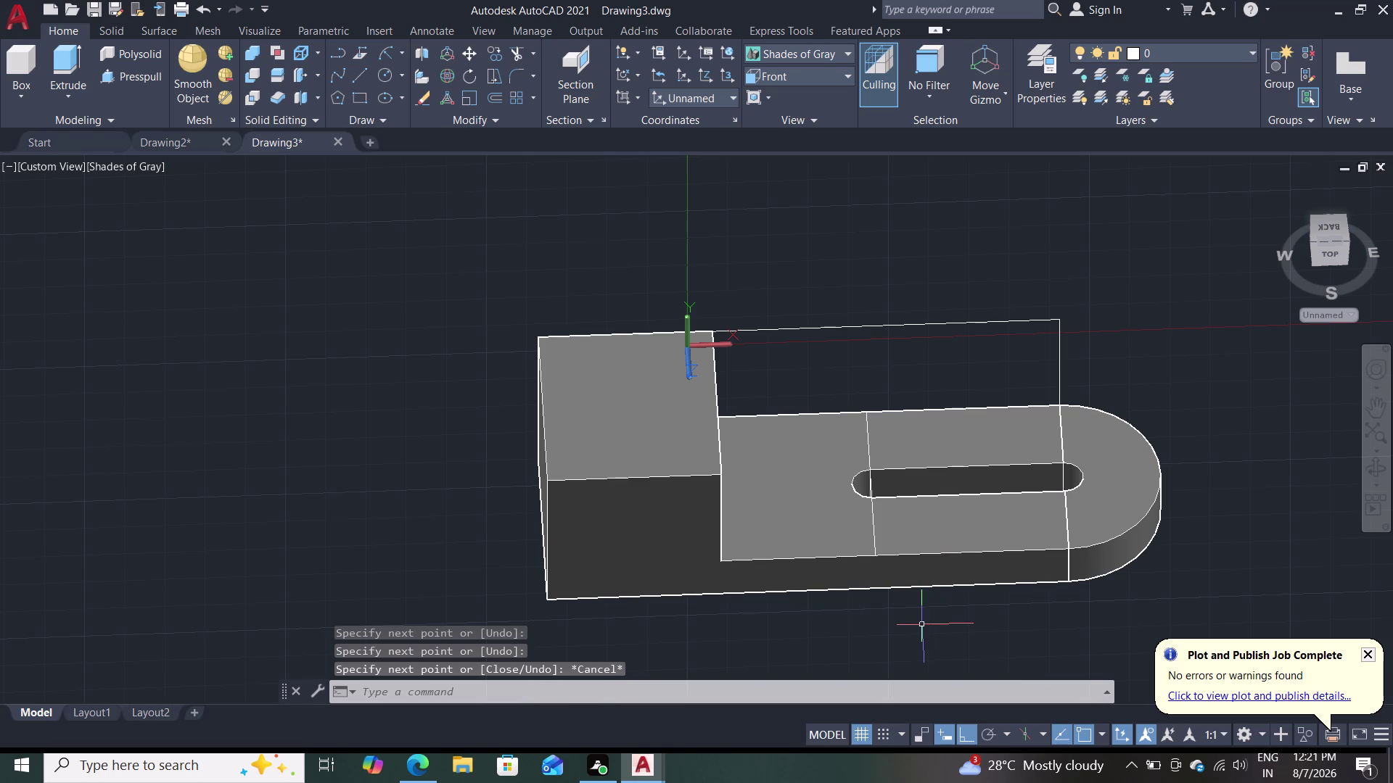
middle_drag(921, 626, 913, 581)
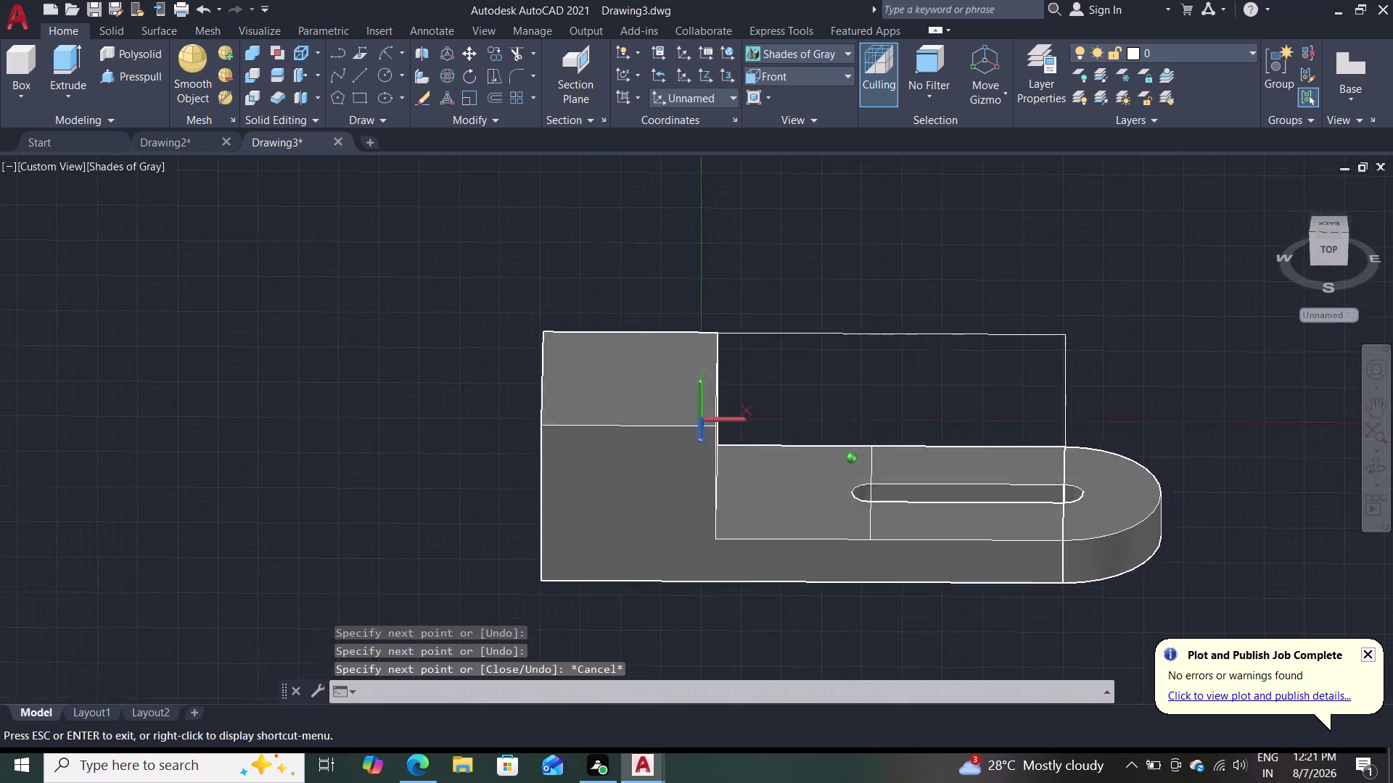
middle_drag(913, 581, 918, 614)
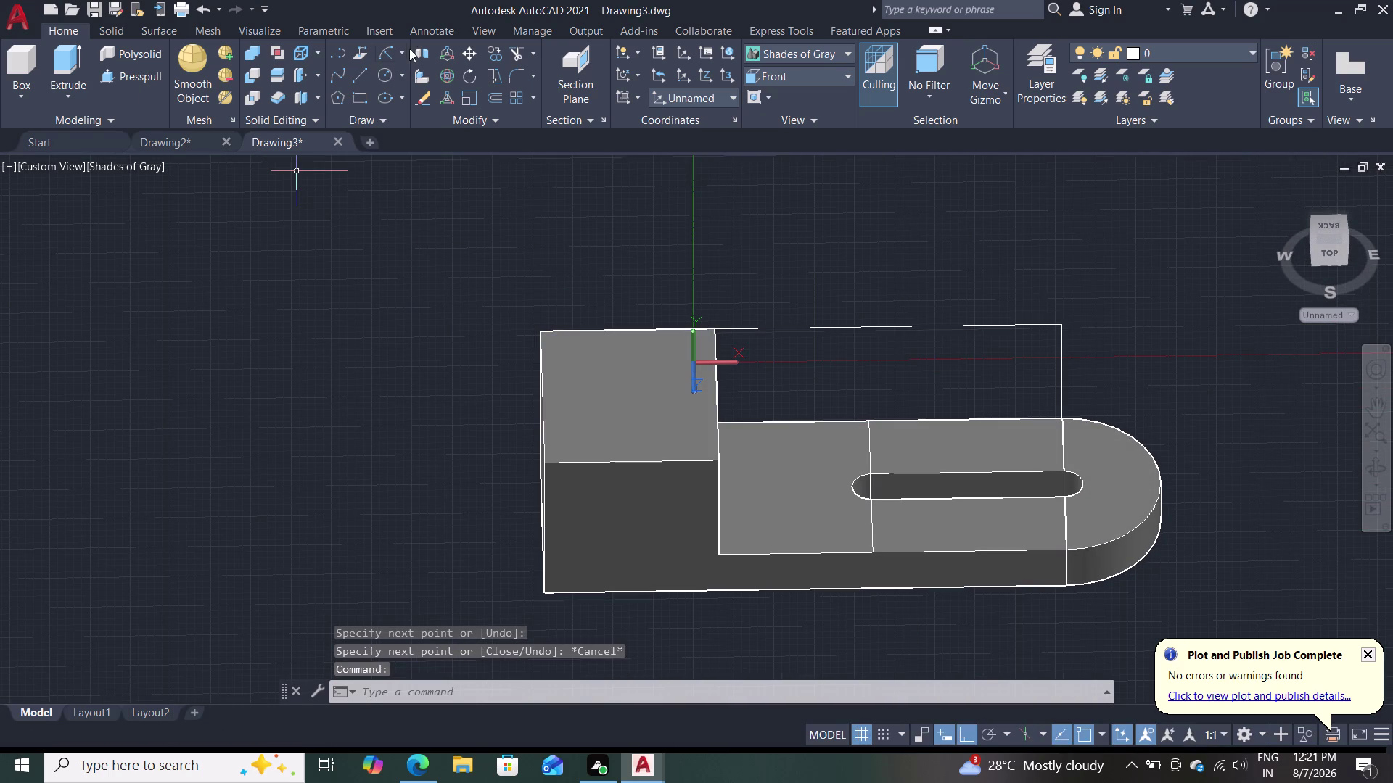
double_click(784, 73)
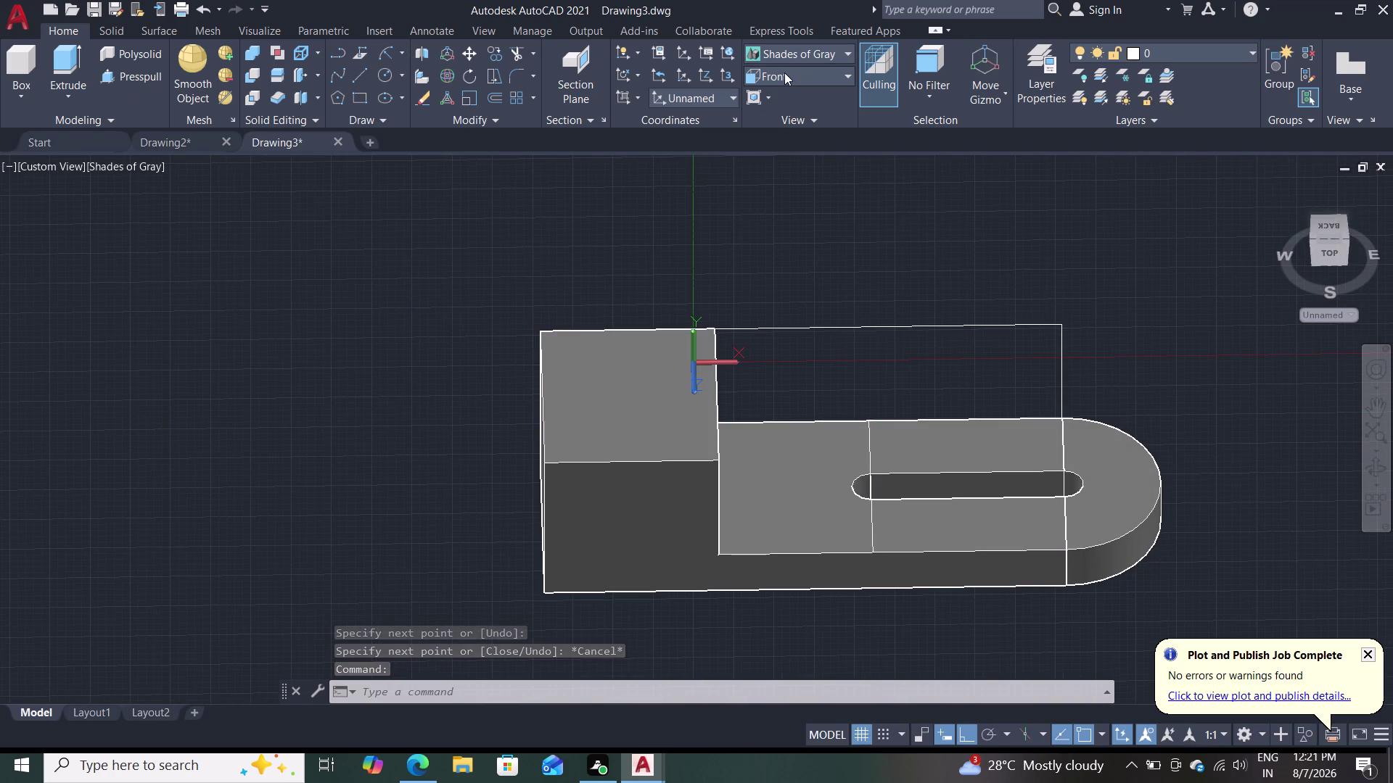
Switch to the Top view and the 2D Wireframe style after a cancelled arc.
click(786, 71)
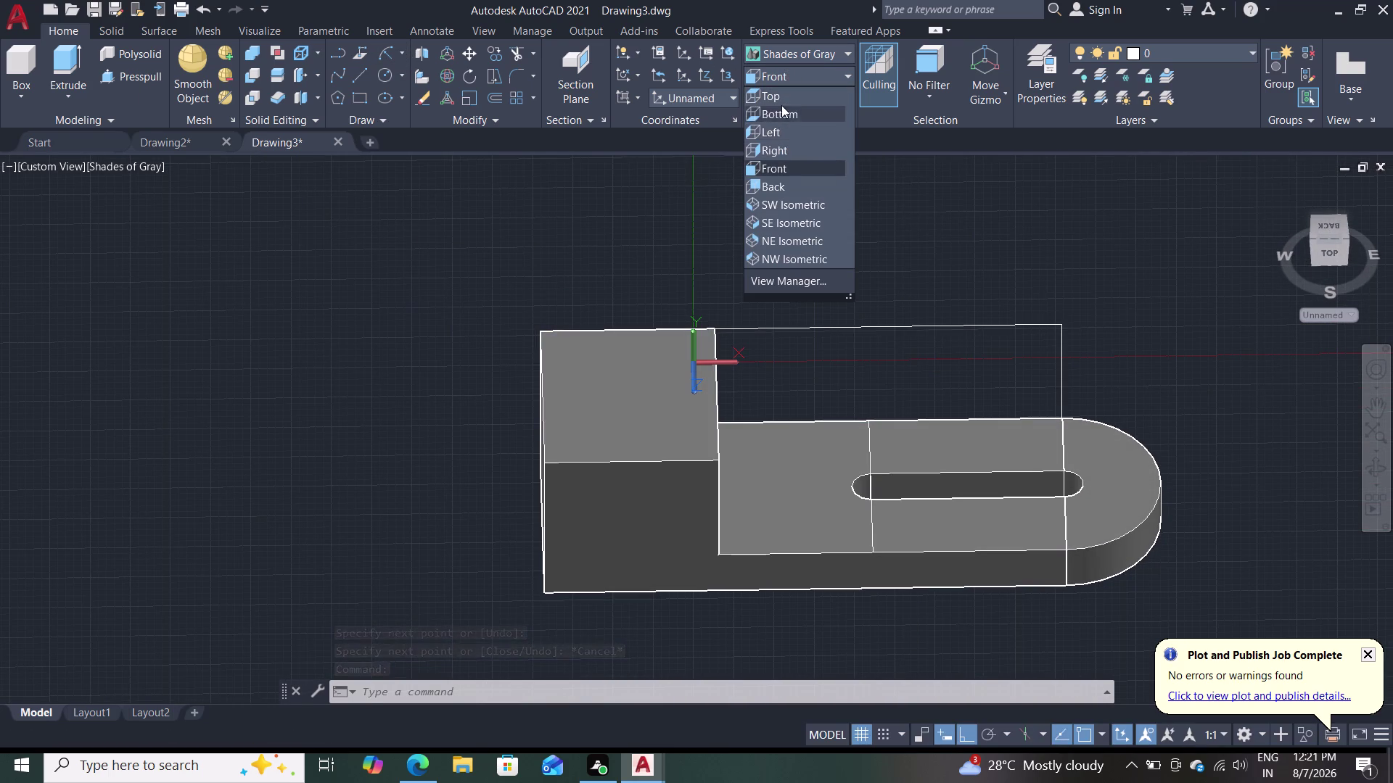
click(780, 97)
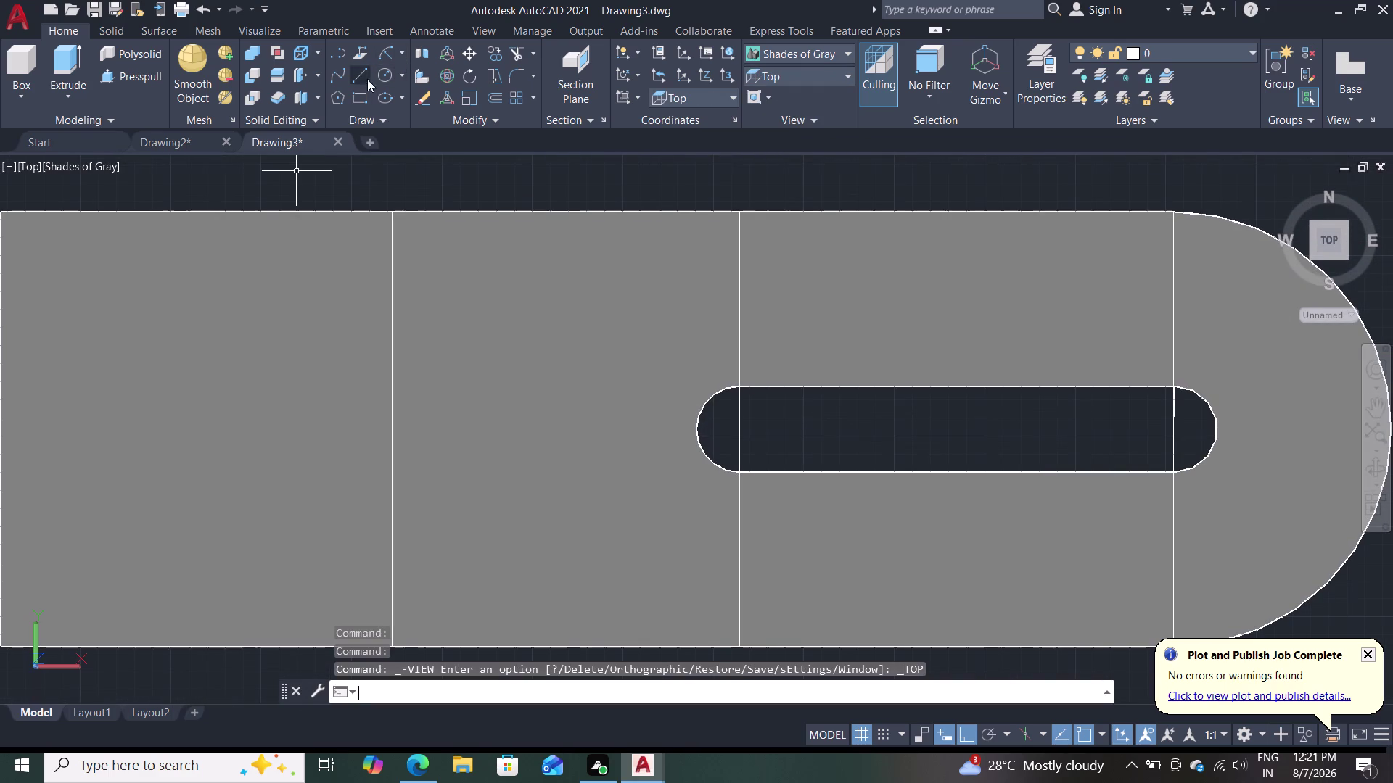
click(399, 48)
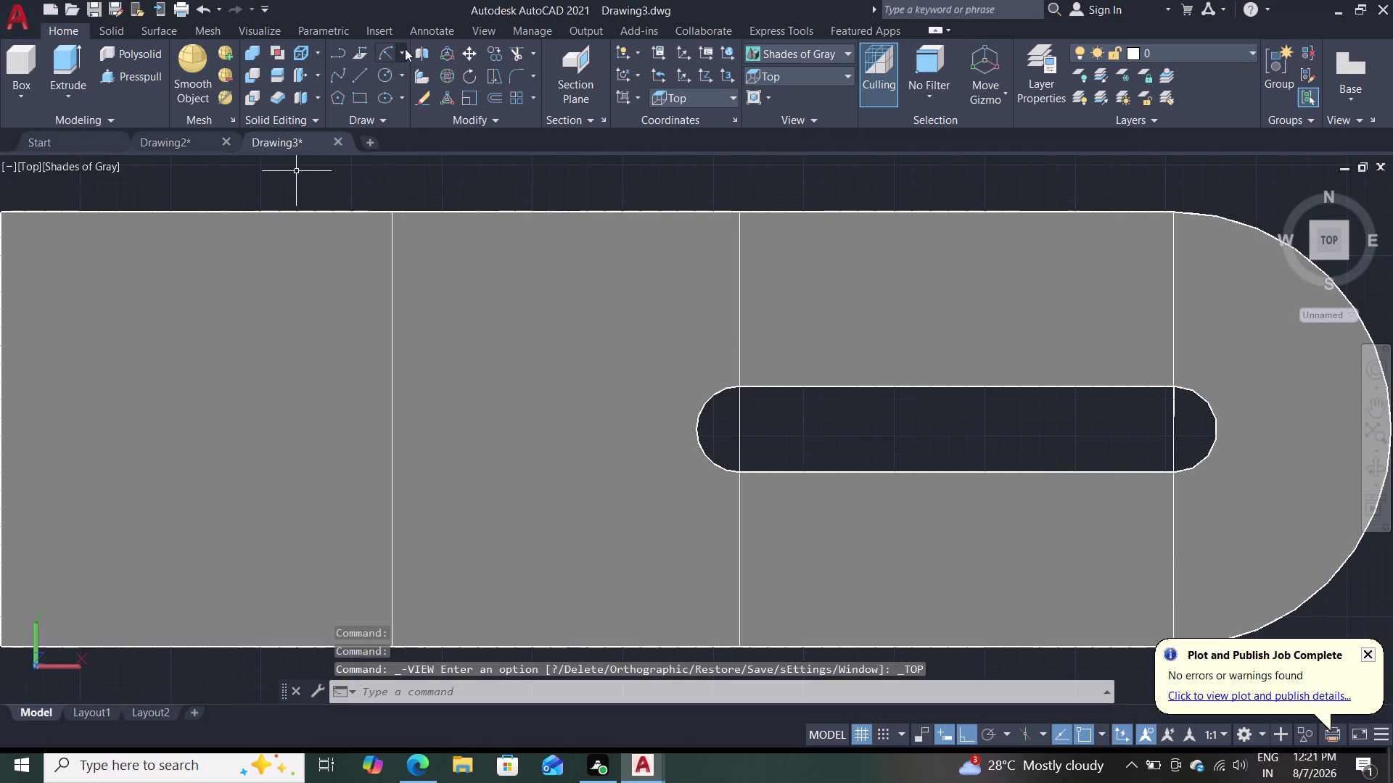
click(404, 48)
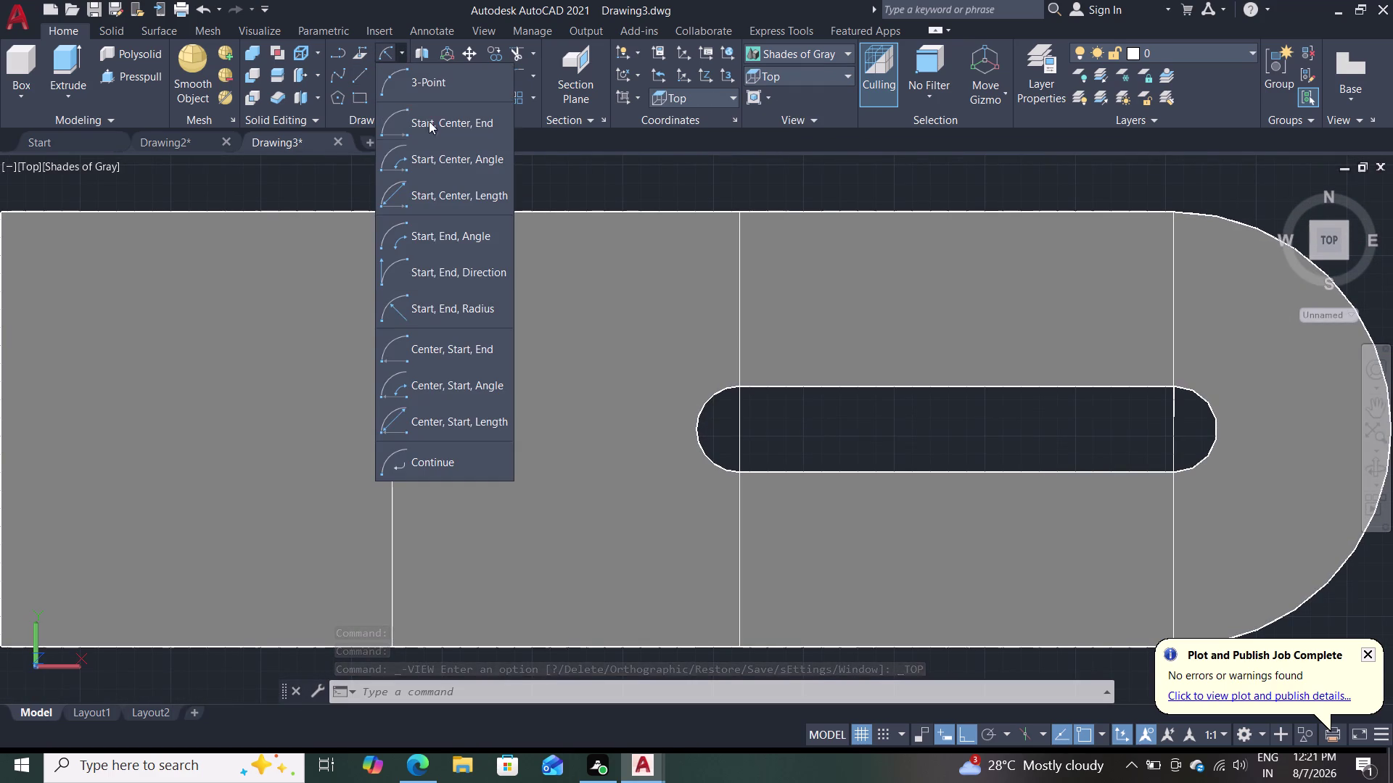
click(455, 310)
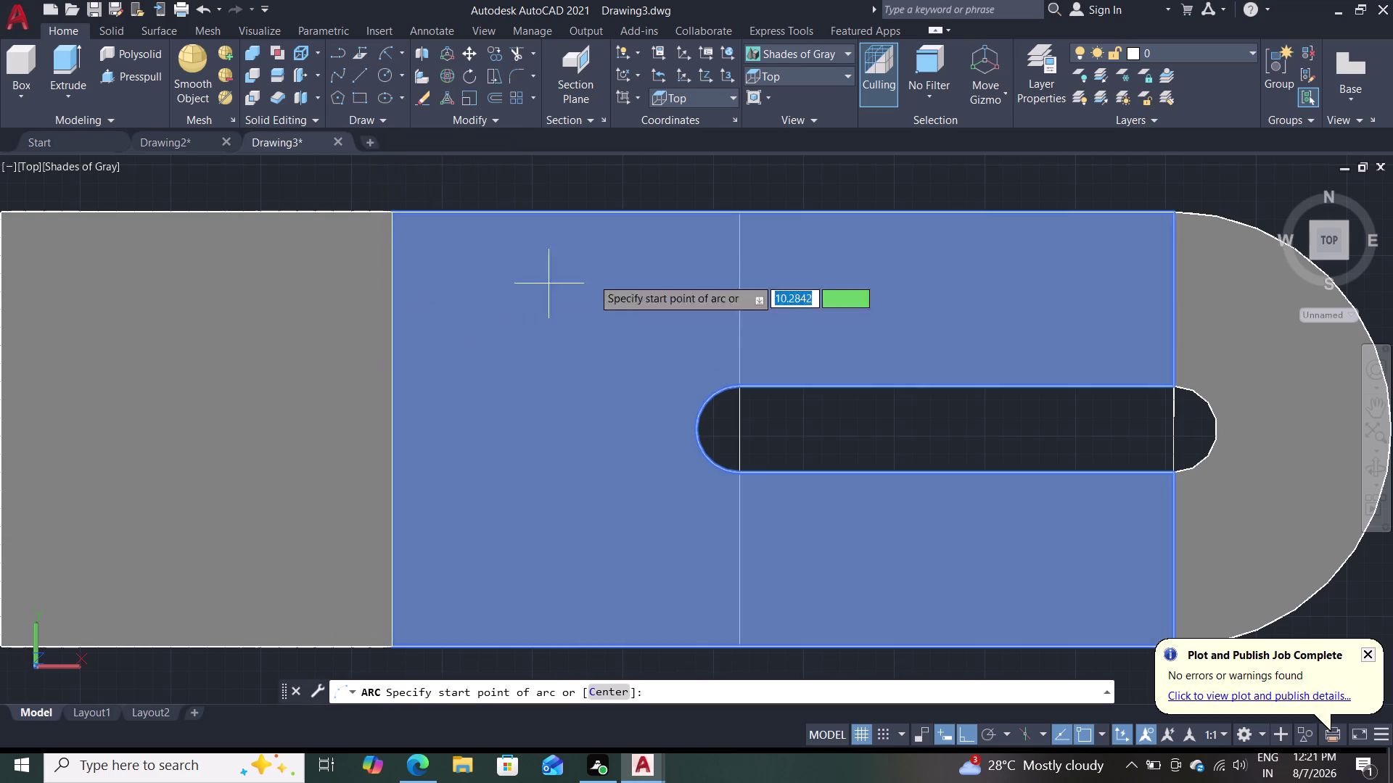
double_click(742, 214)
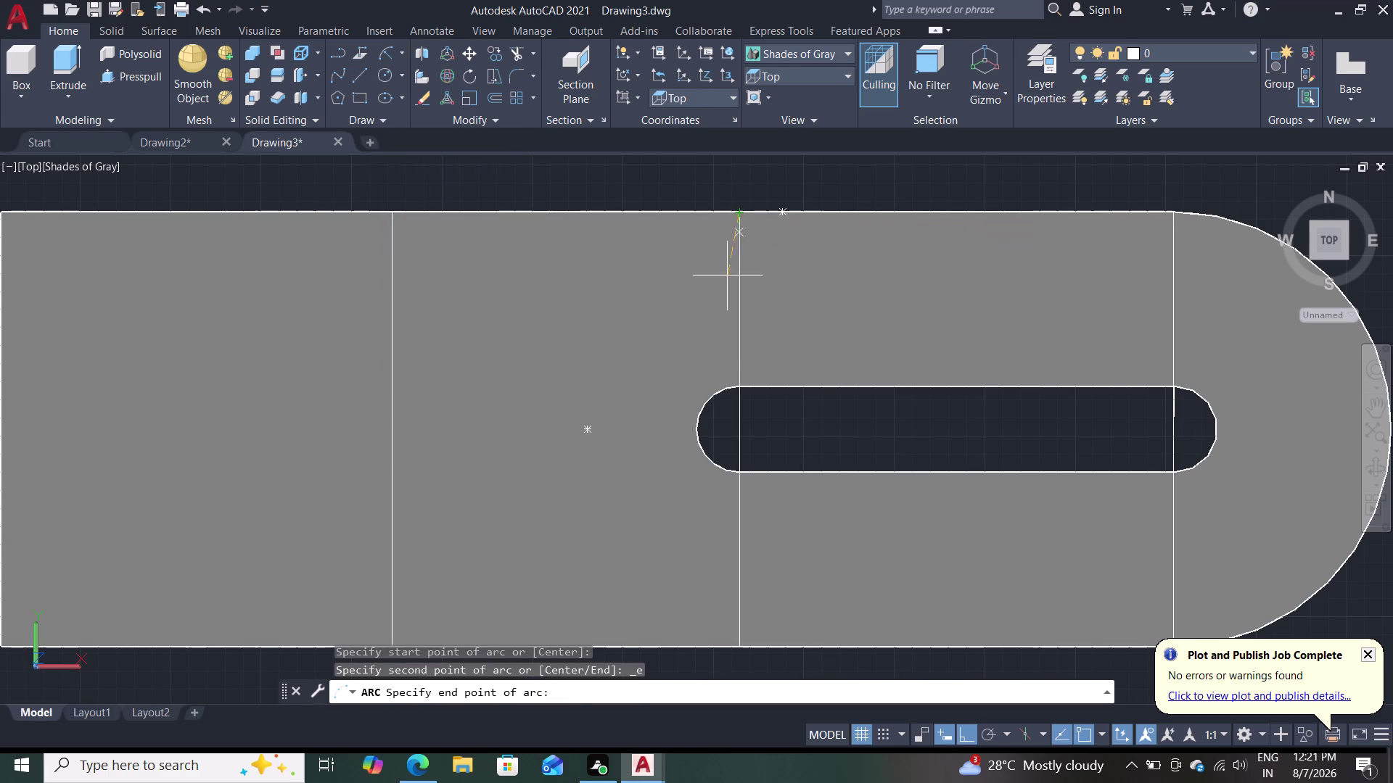
click(739, 647)
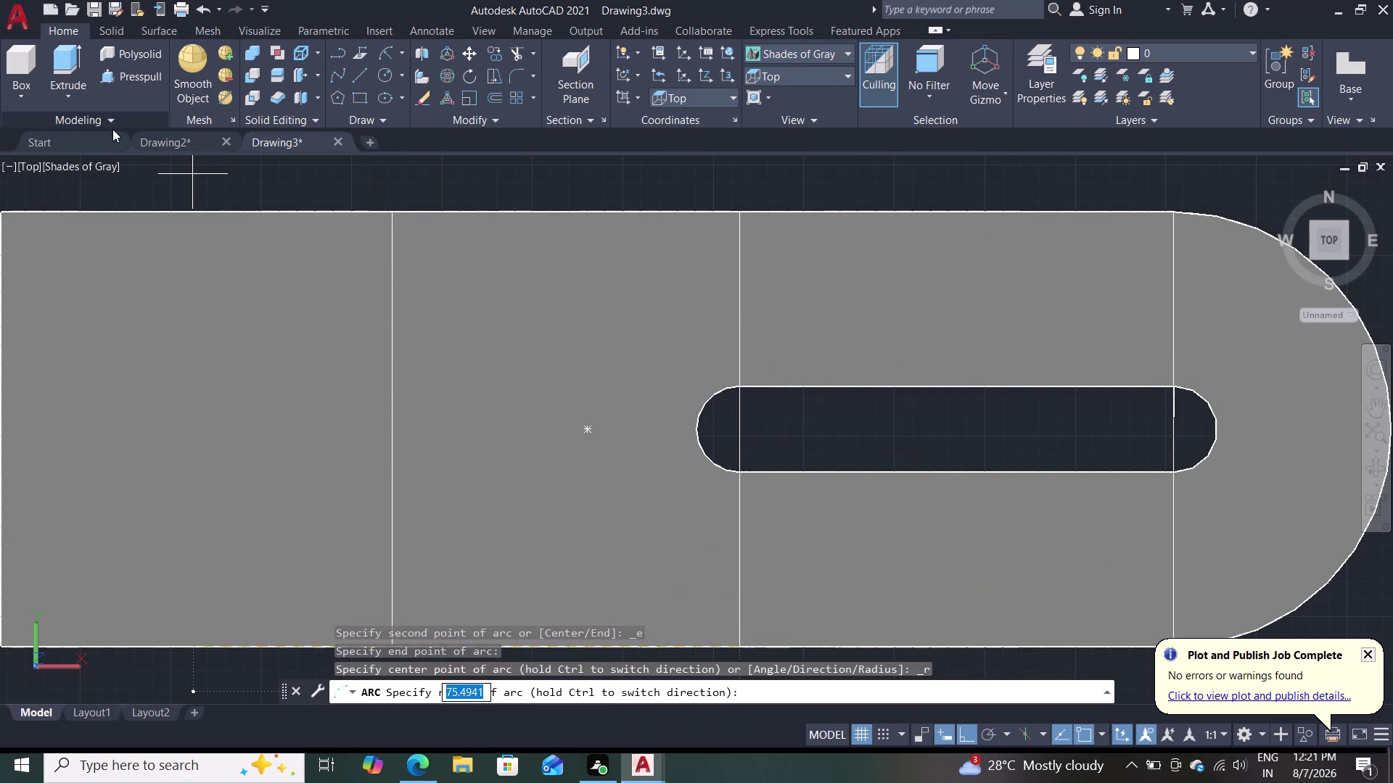
key(Escape)
click(77, 162)
click(111, 214)
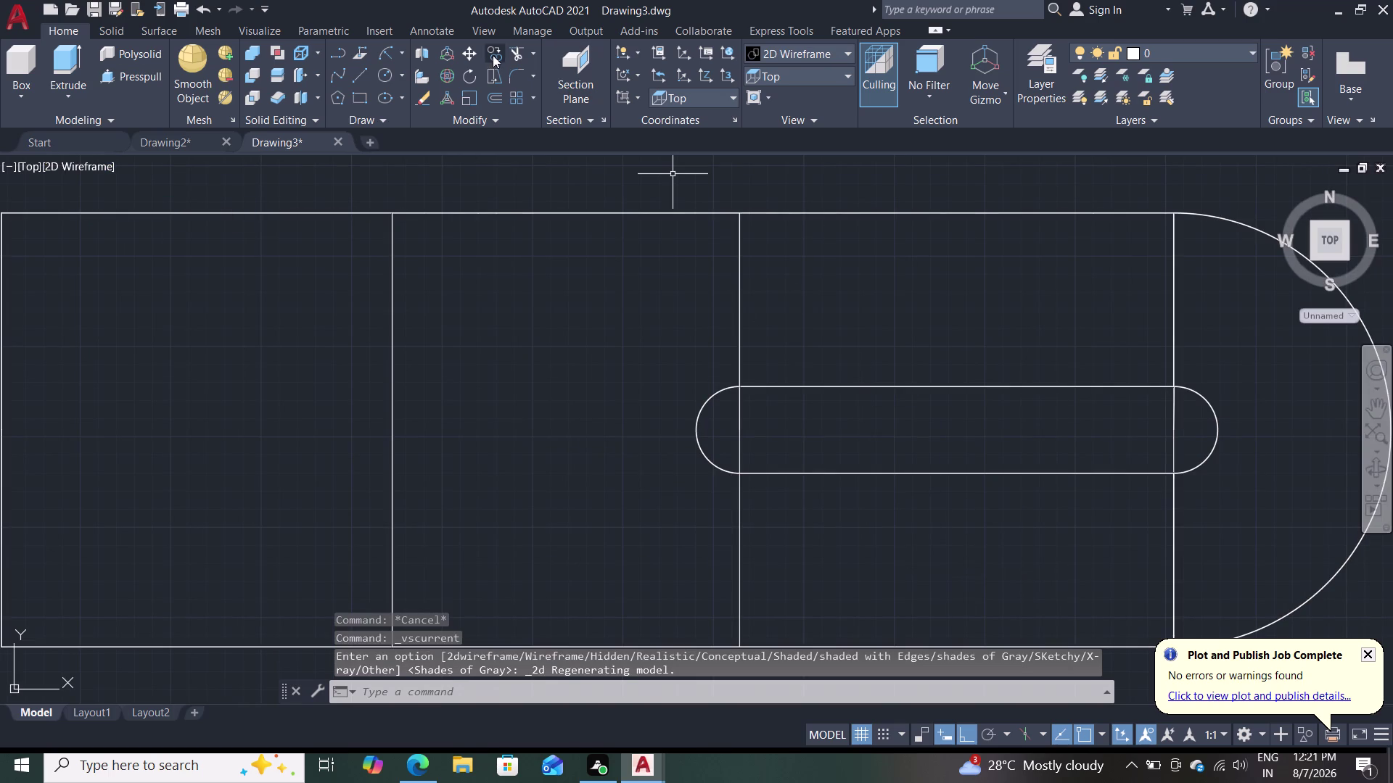
Draw a Start-End-Radius arc between the dividing line's ends with radius 15.
click(386, 58)
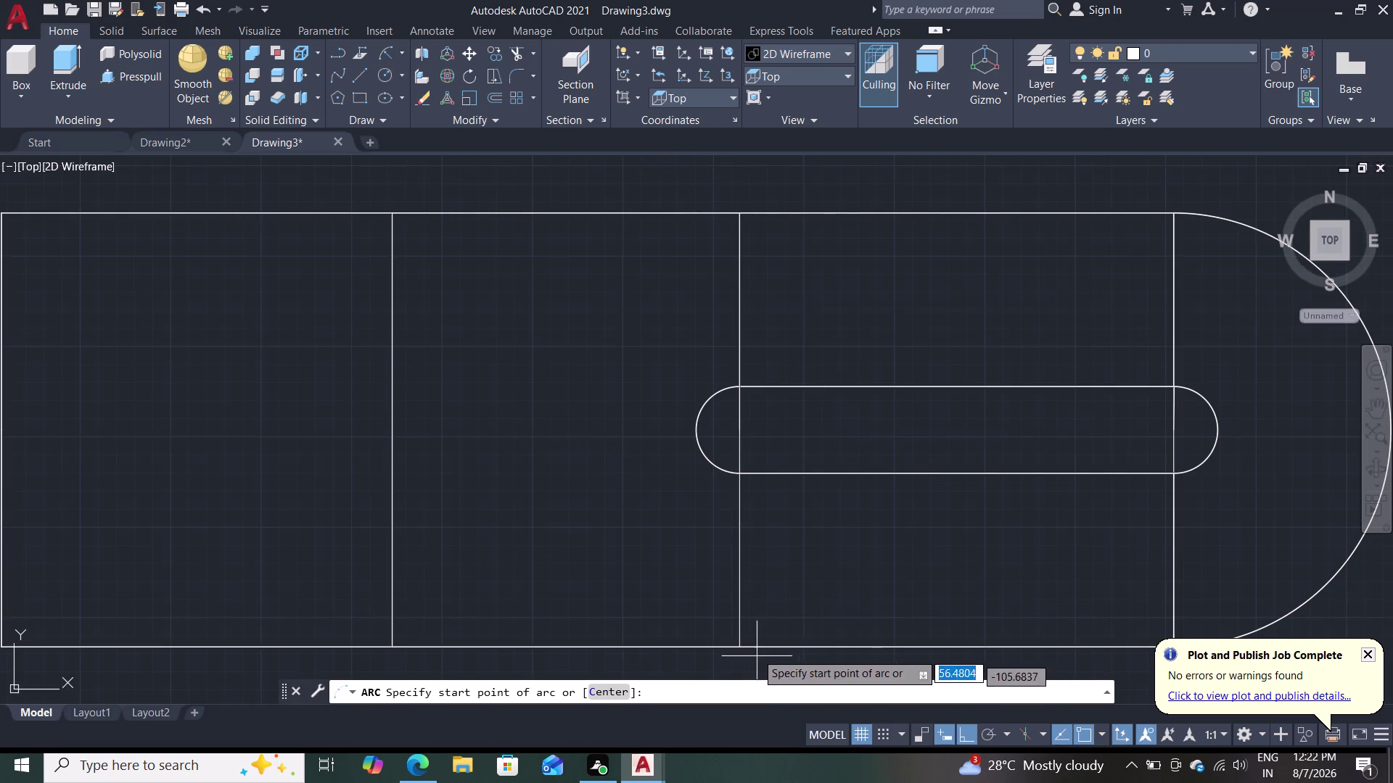
click(742, 651)
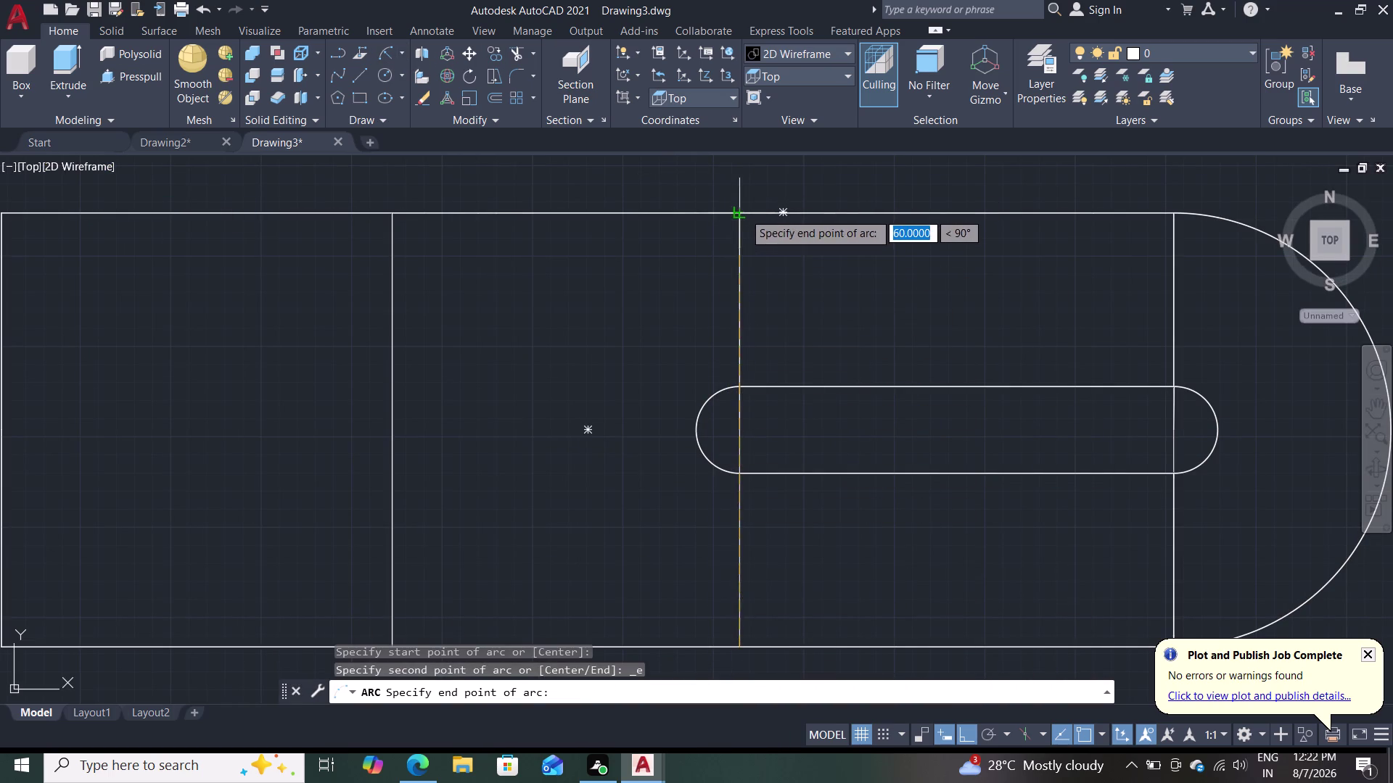
click(744, 213)
key(Escape)
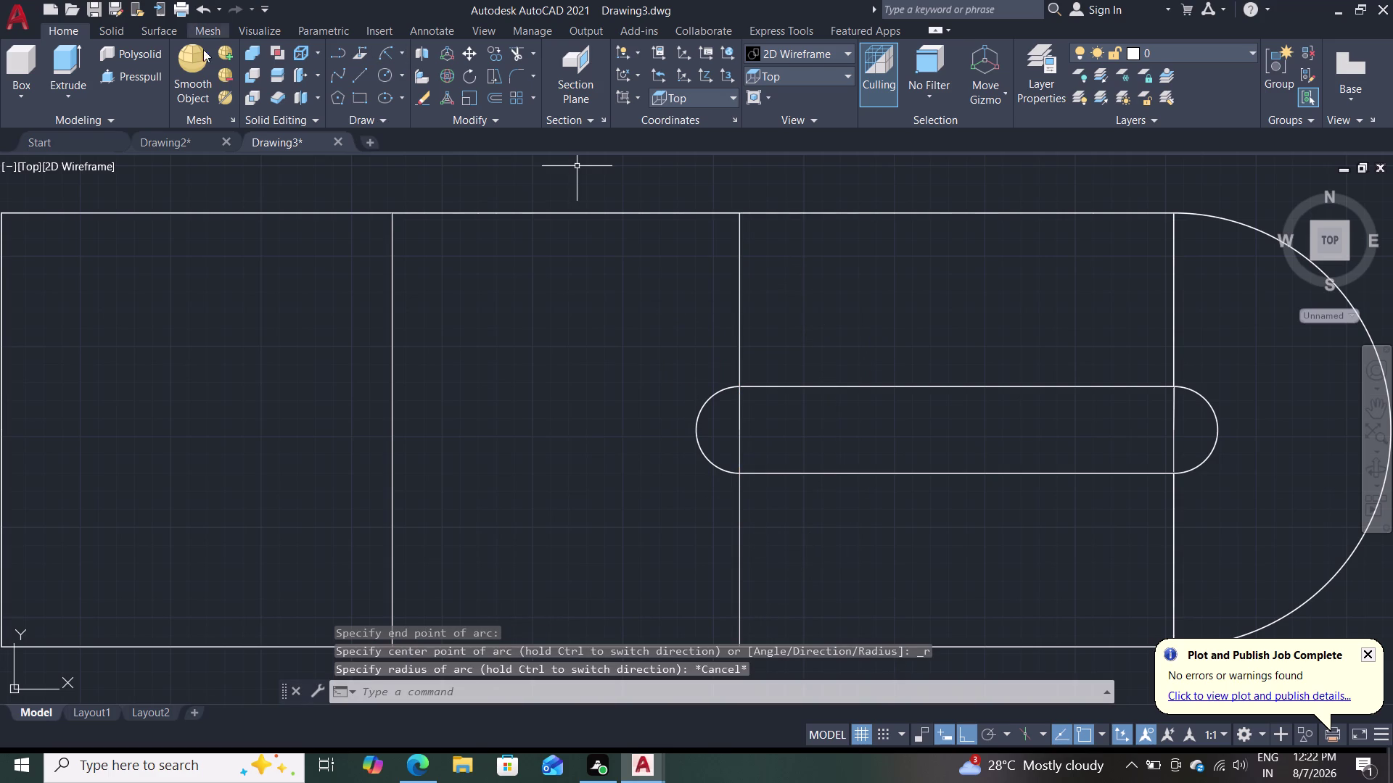
click(383, 49)
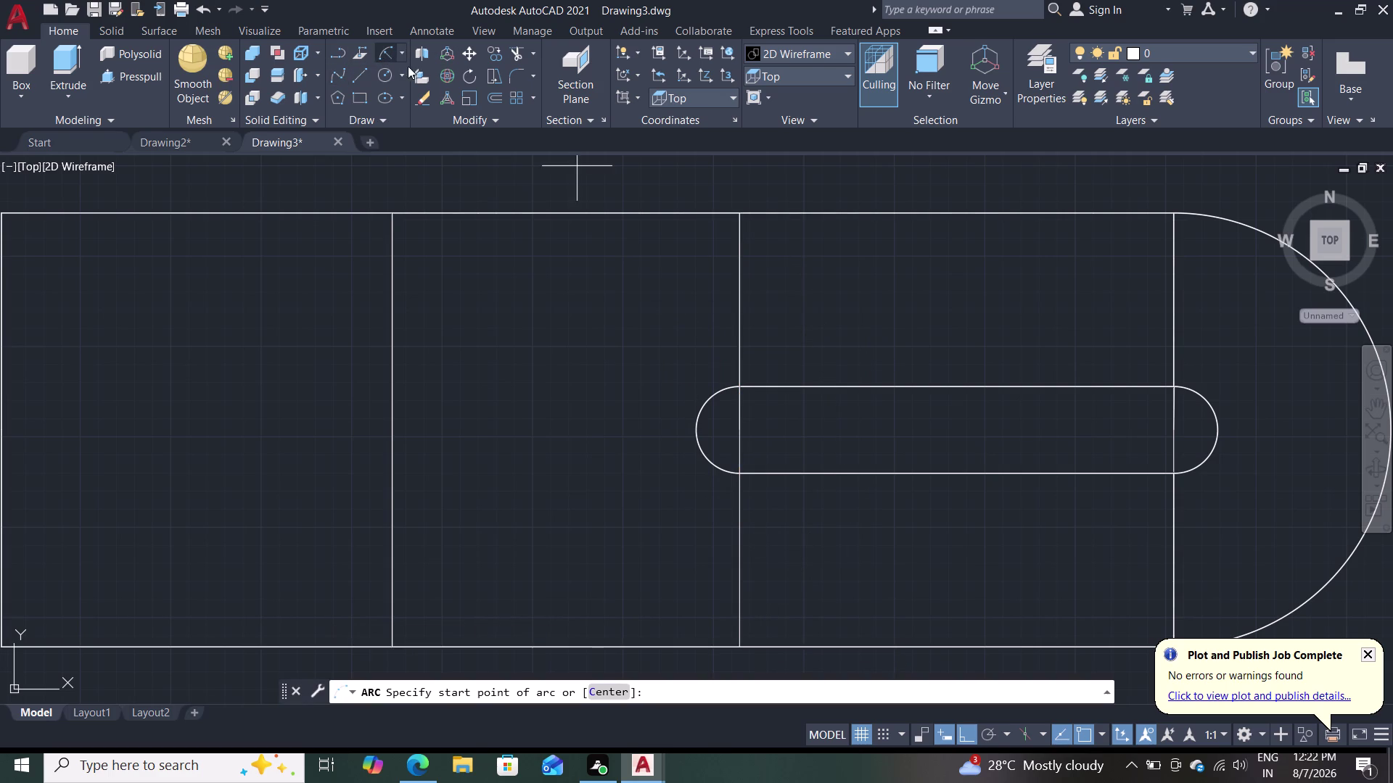
click(734, 216)
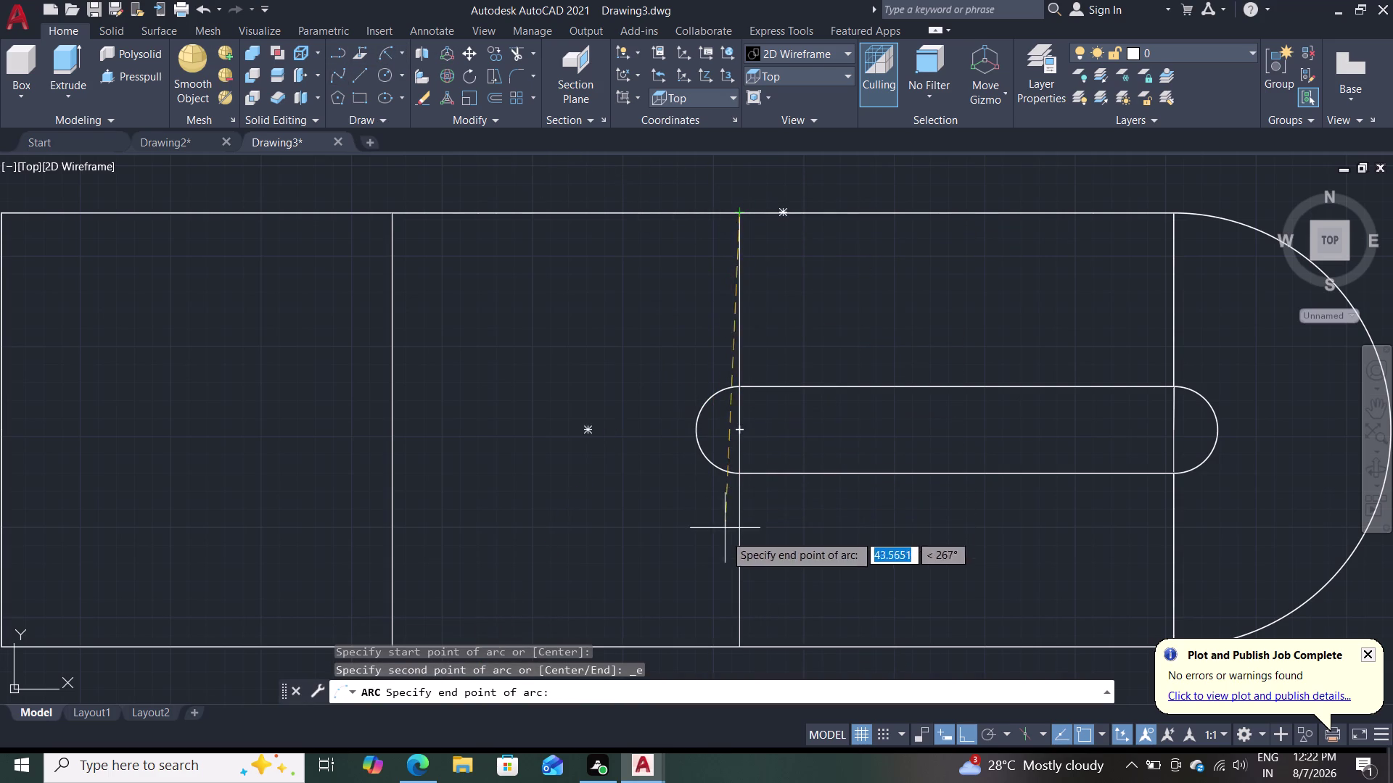
double_click(742, 644)
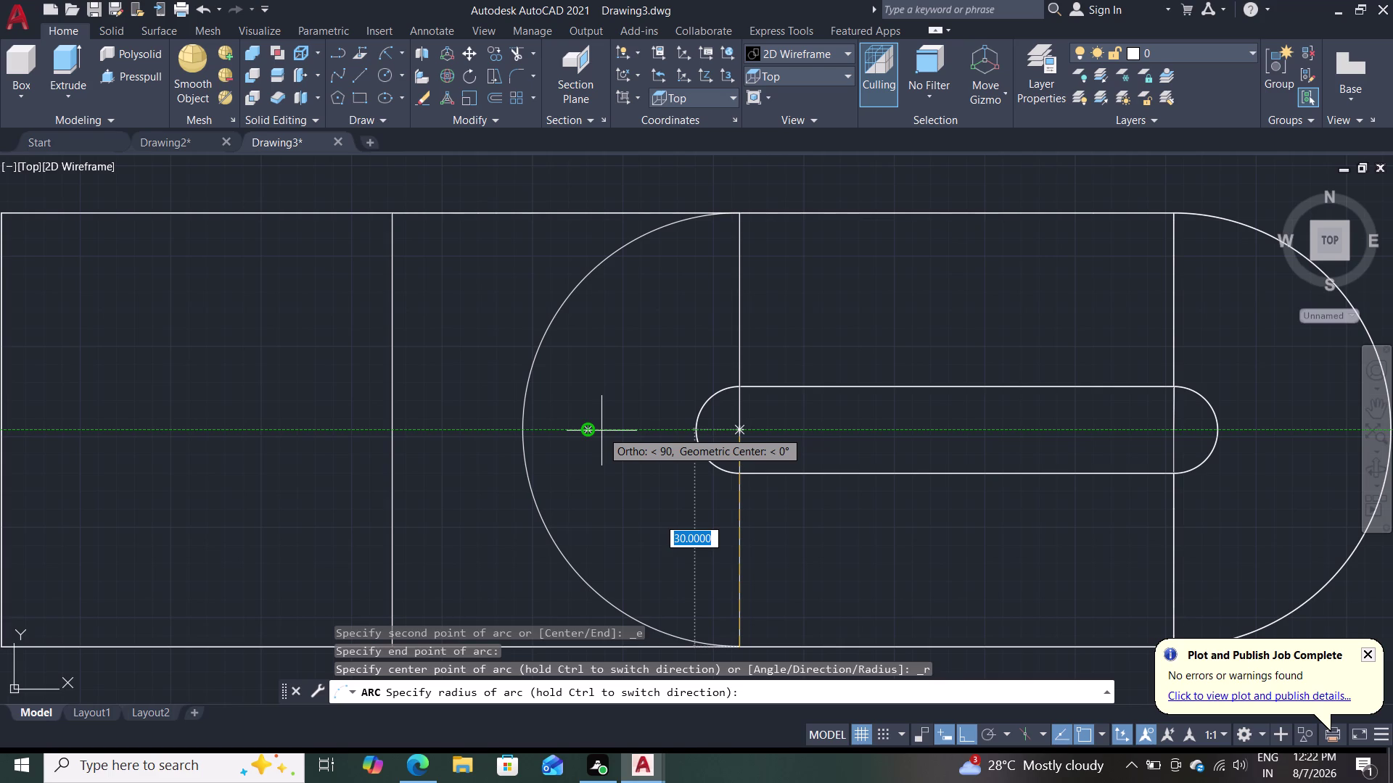
text(15)
key(Return)
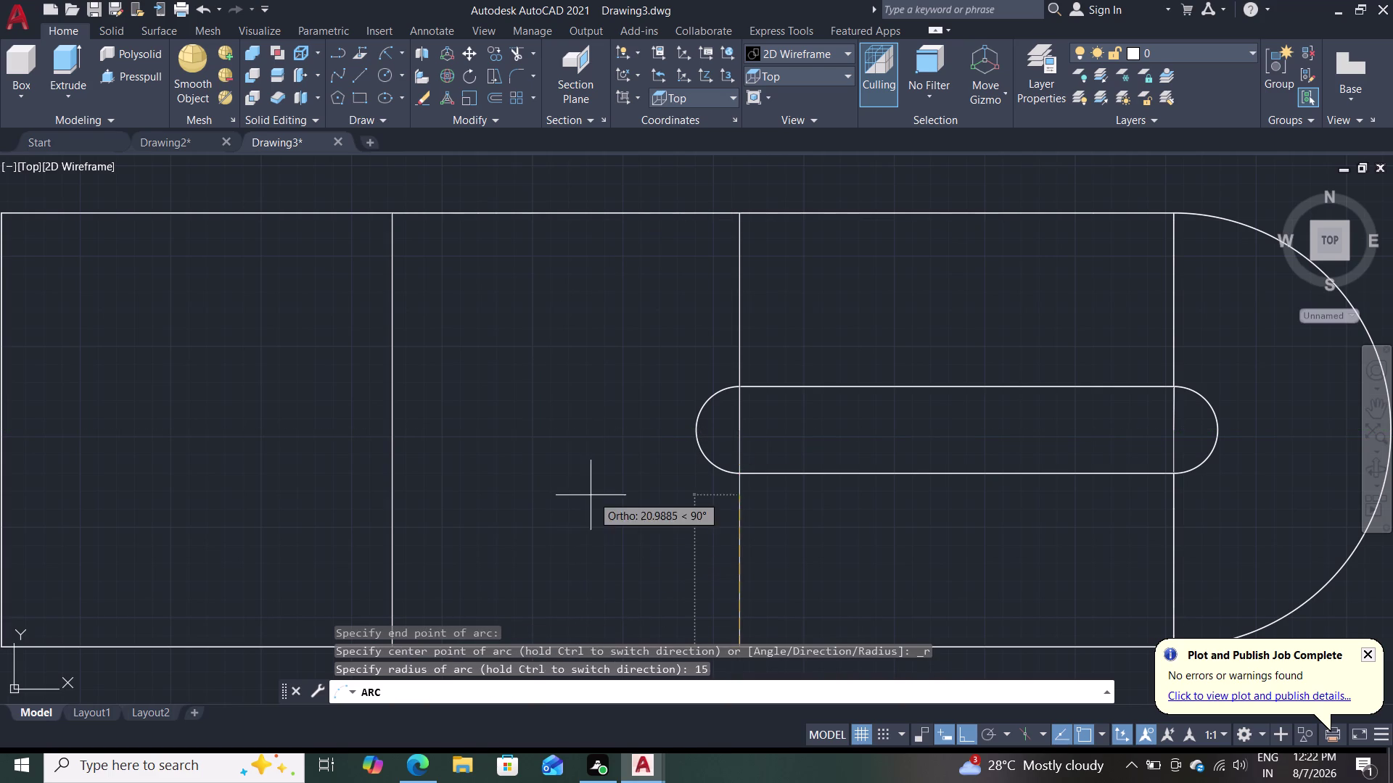
Orbit and zoom around the bracket to return to a top-down view of the plate.
middle_drag(851, 560, 845, 353)
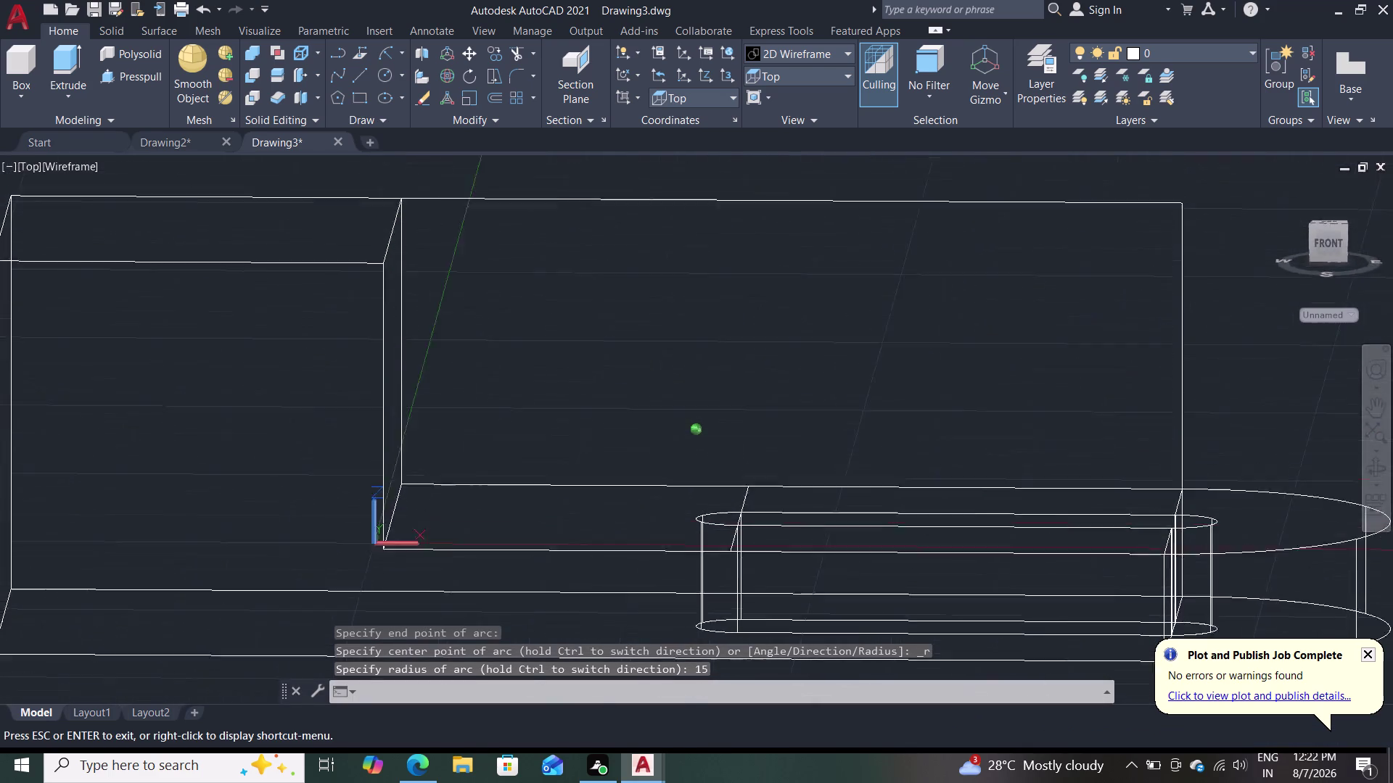
middle_drag(845, 353, 846, 437)
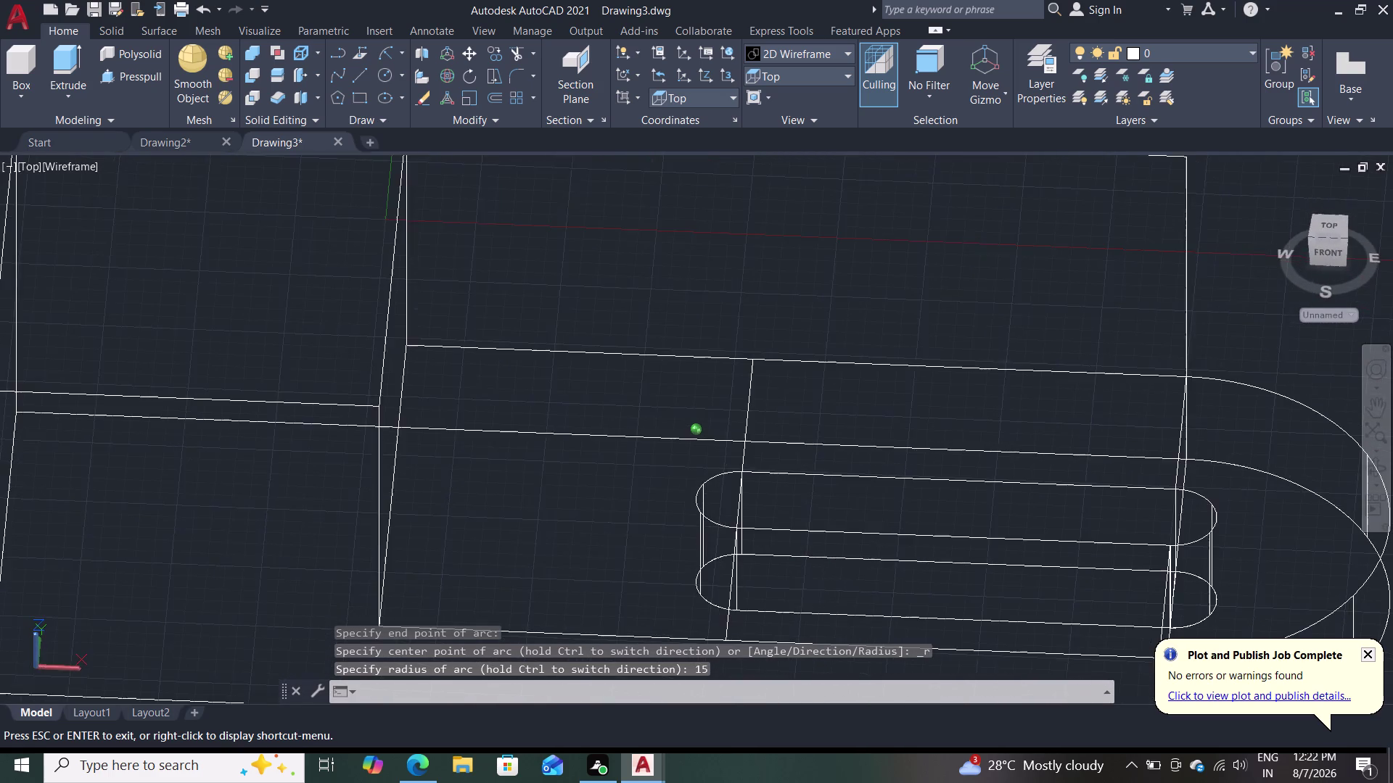
middle_drag(847, 437, 840, 519)
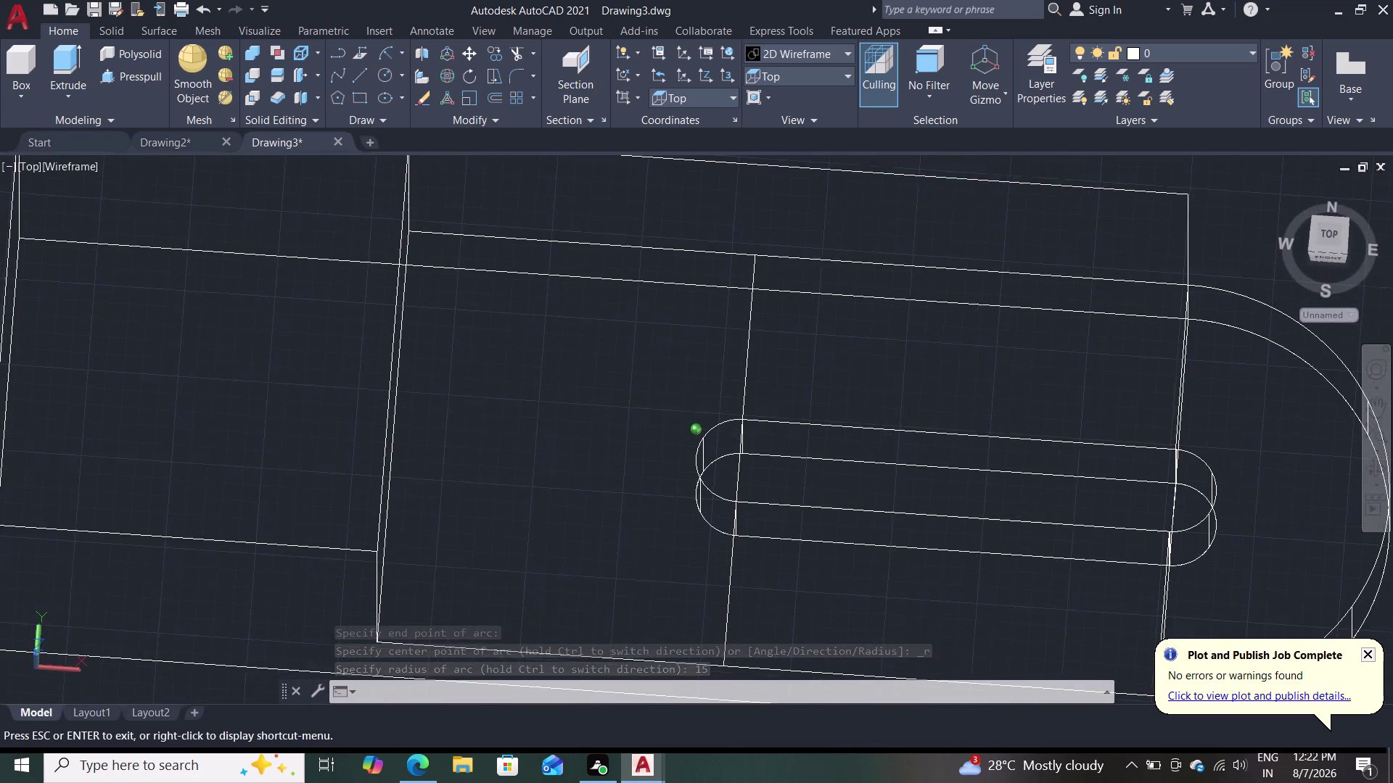
middle_drag(841, 518, 841, 520)
scroll(up, 3)
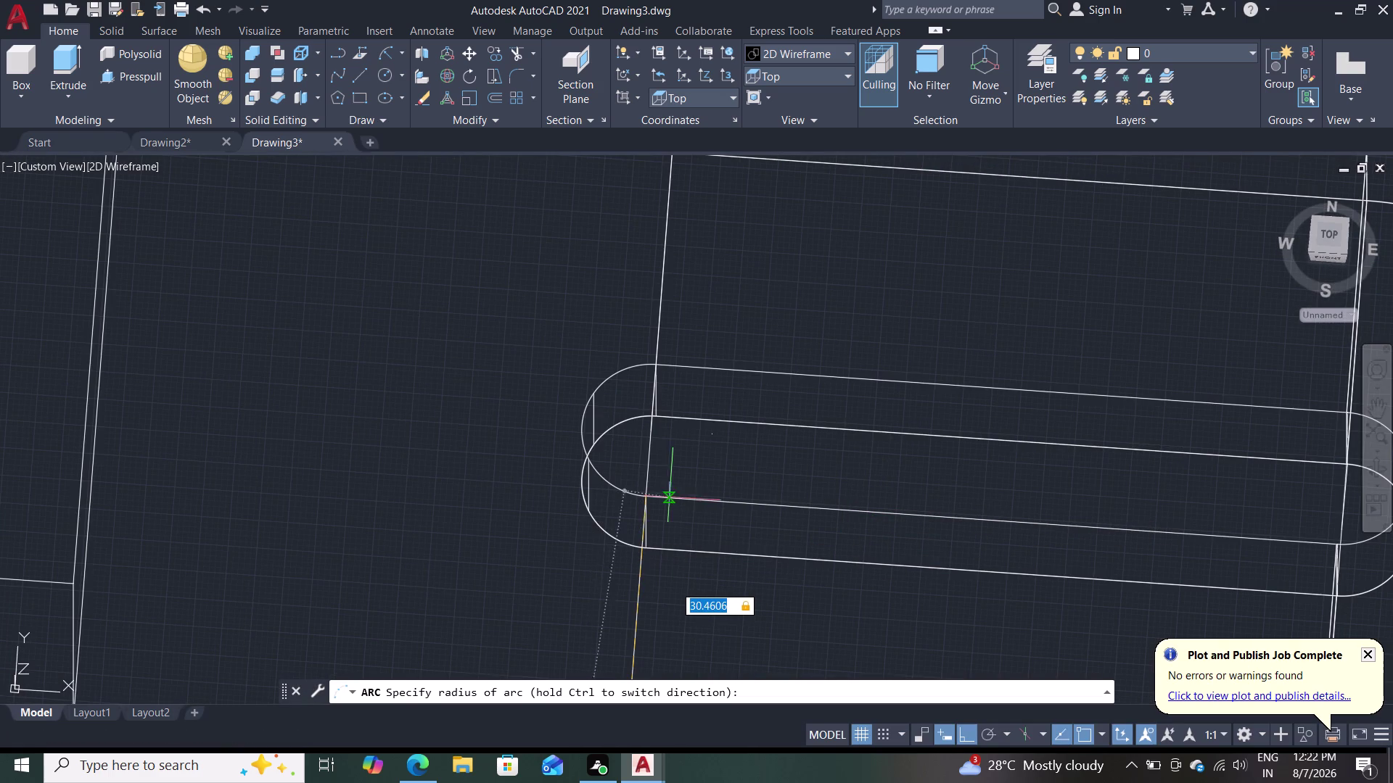
scroll(down, 3)
scroll(down, 3)
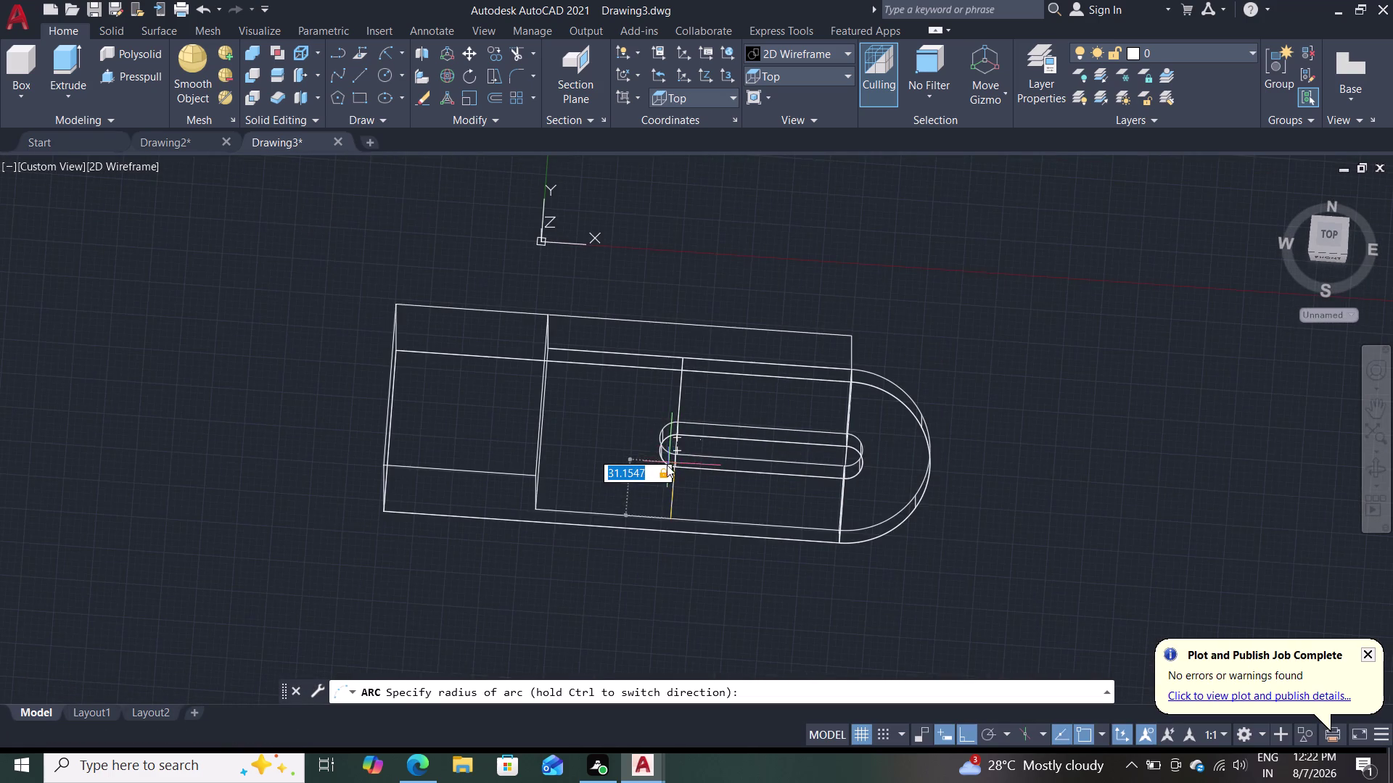
scroll(up, 3)
key(grave)
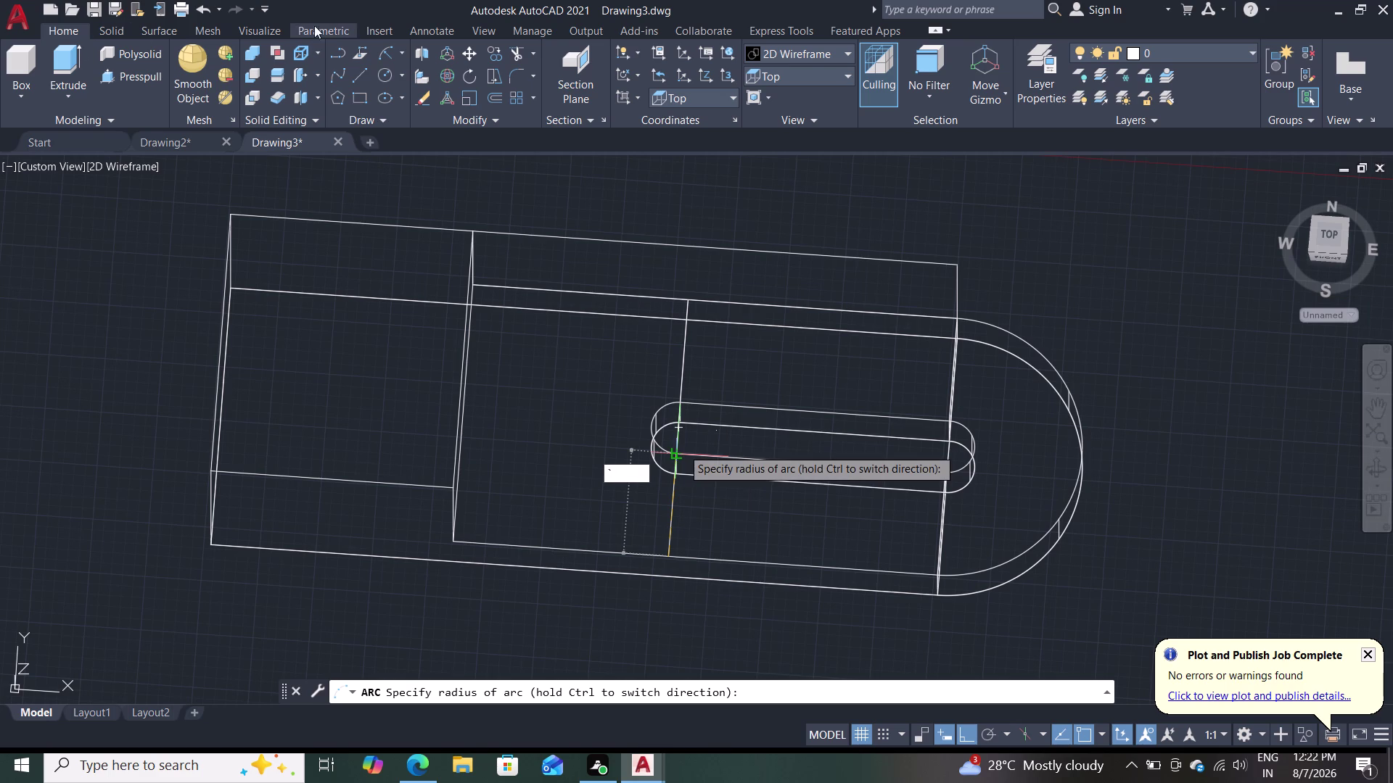
Draw a radius-15 Start-End-Radius arc from the plate's upper edge to its lower edge.
click(402, 50)
click(398, 54)
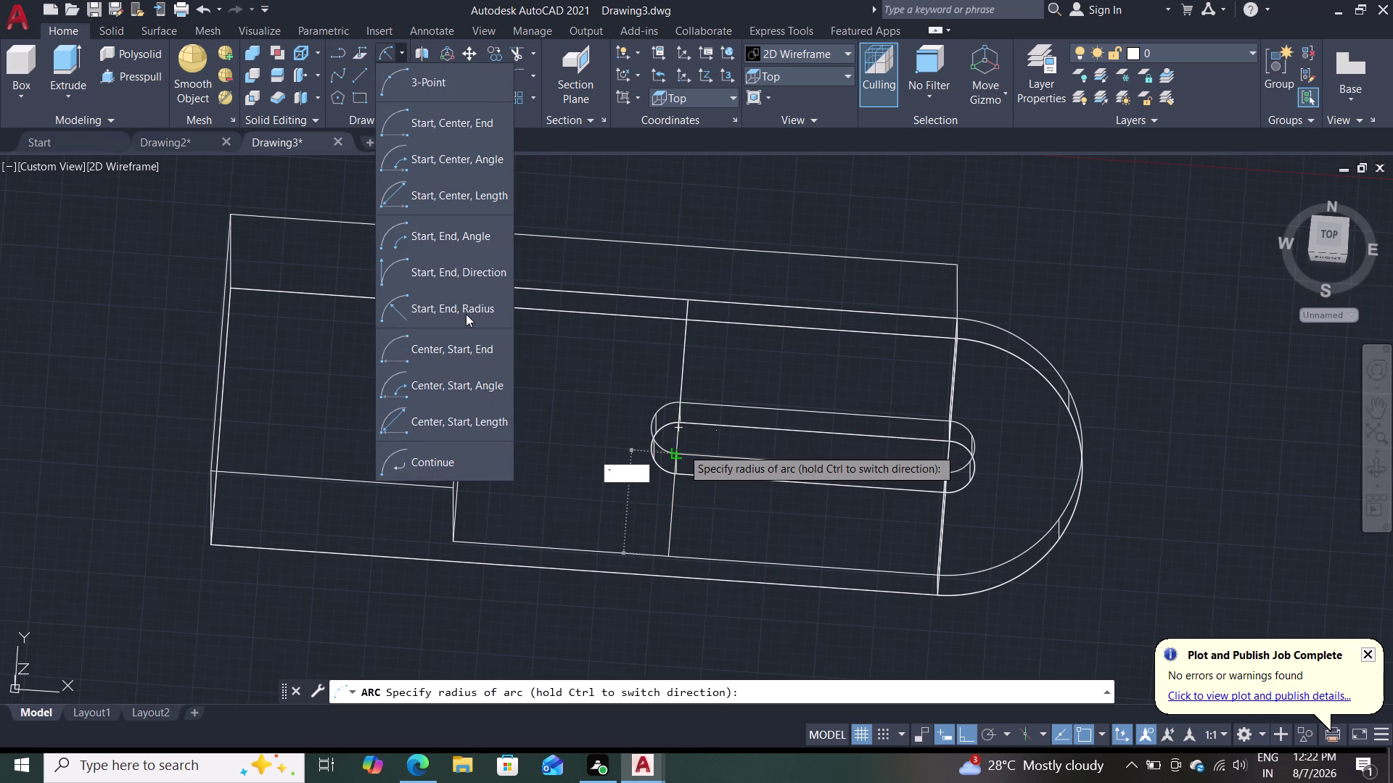
click(466, 314)
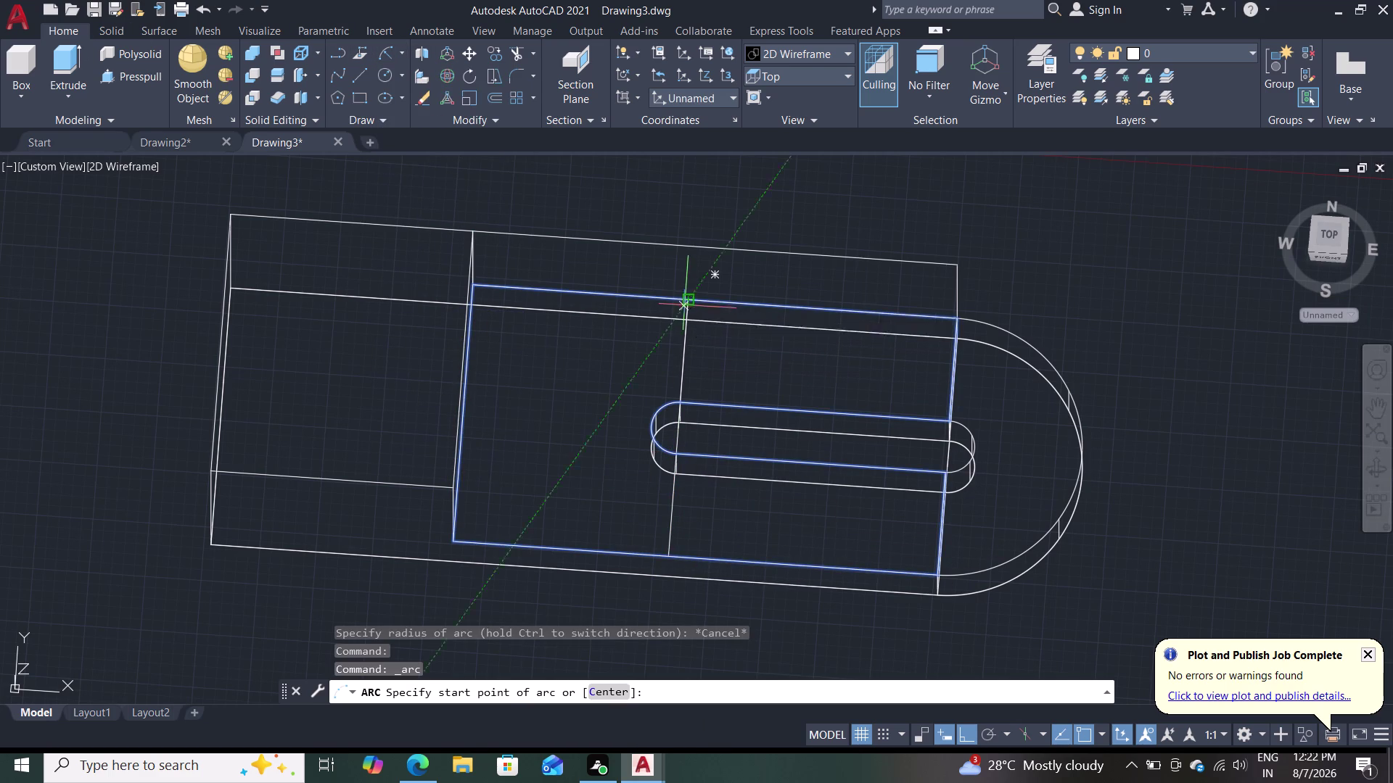
click(686, 303)
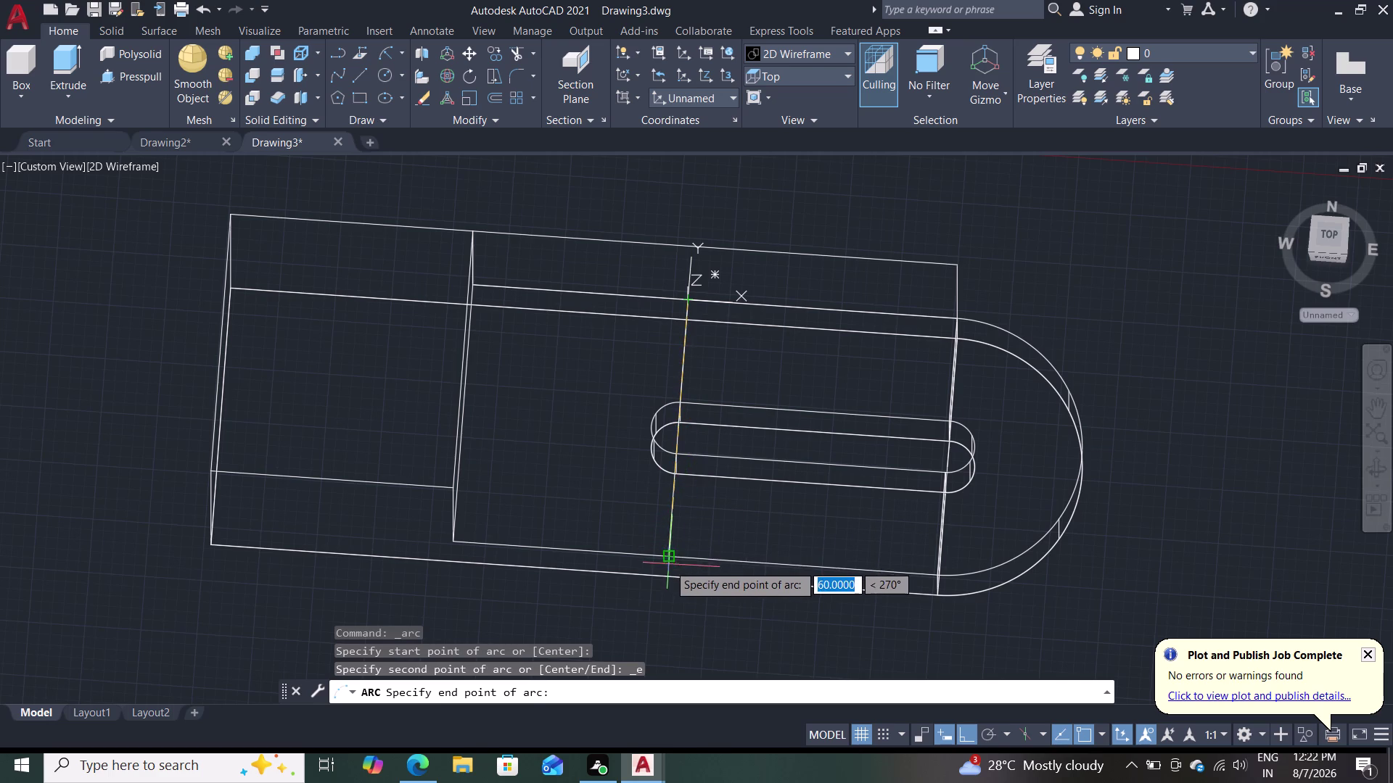
click(668, 553)
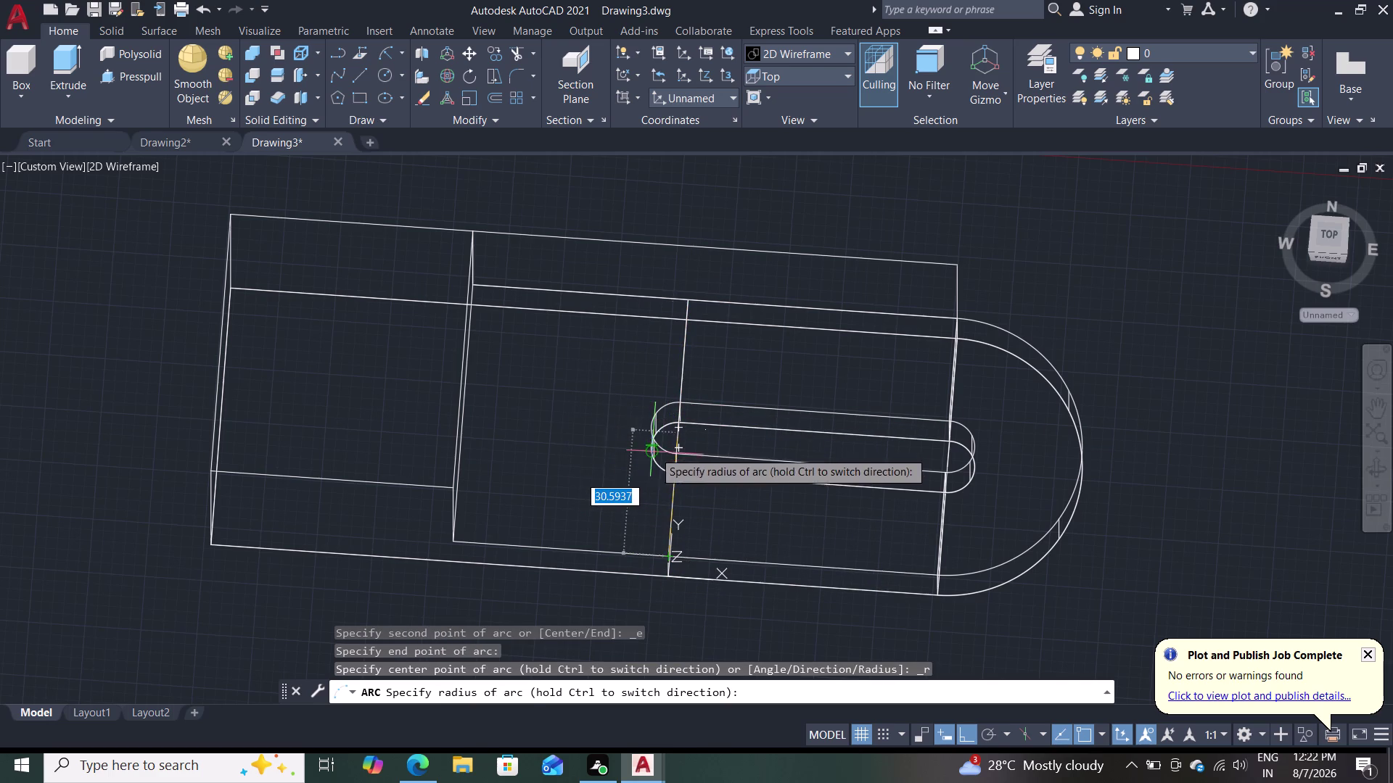
key(1)
key(5)
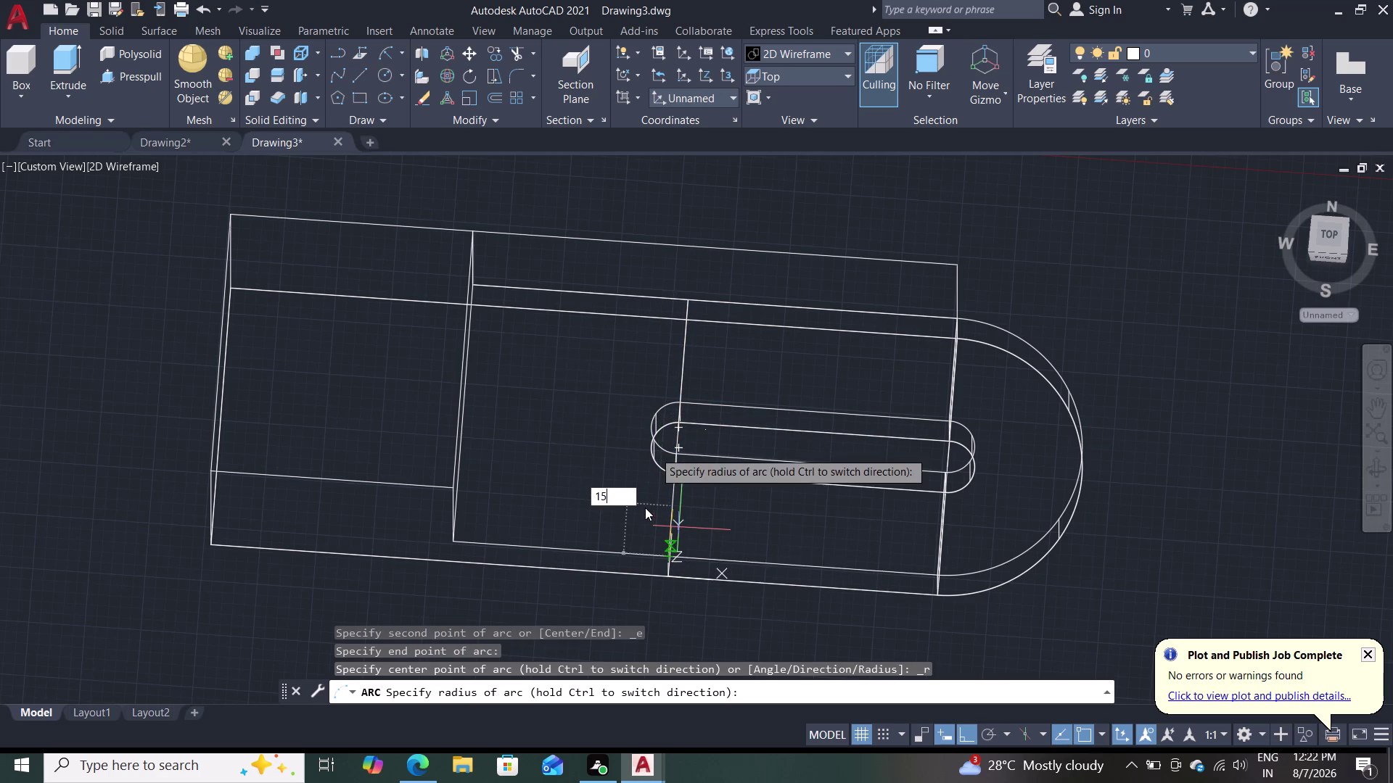
key(Return)
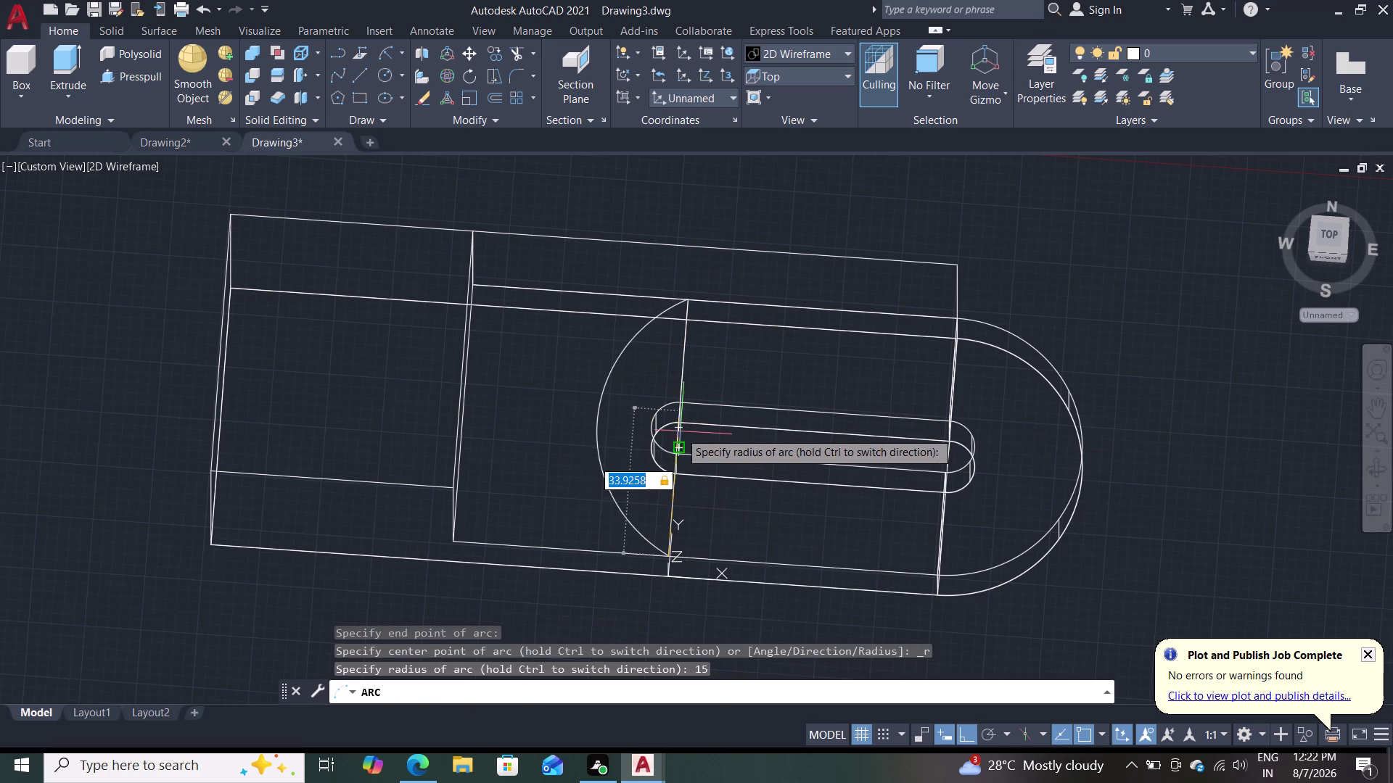
click(677, 427)
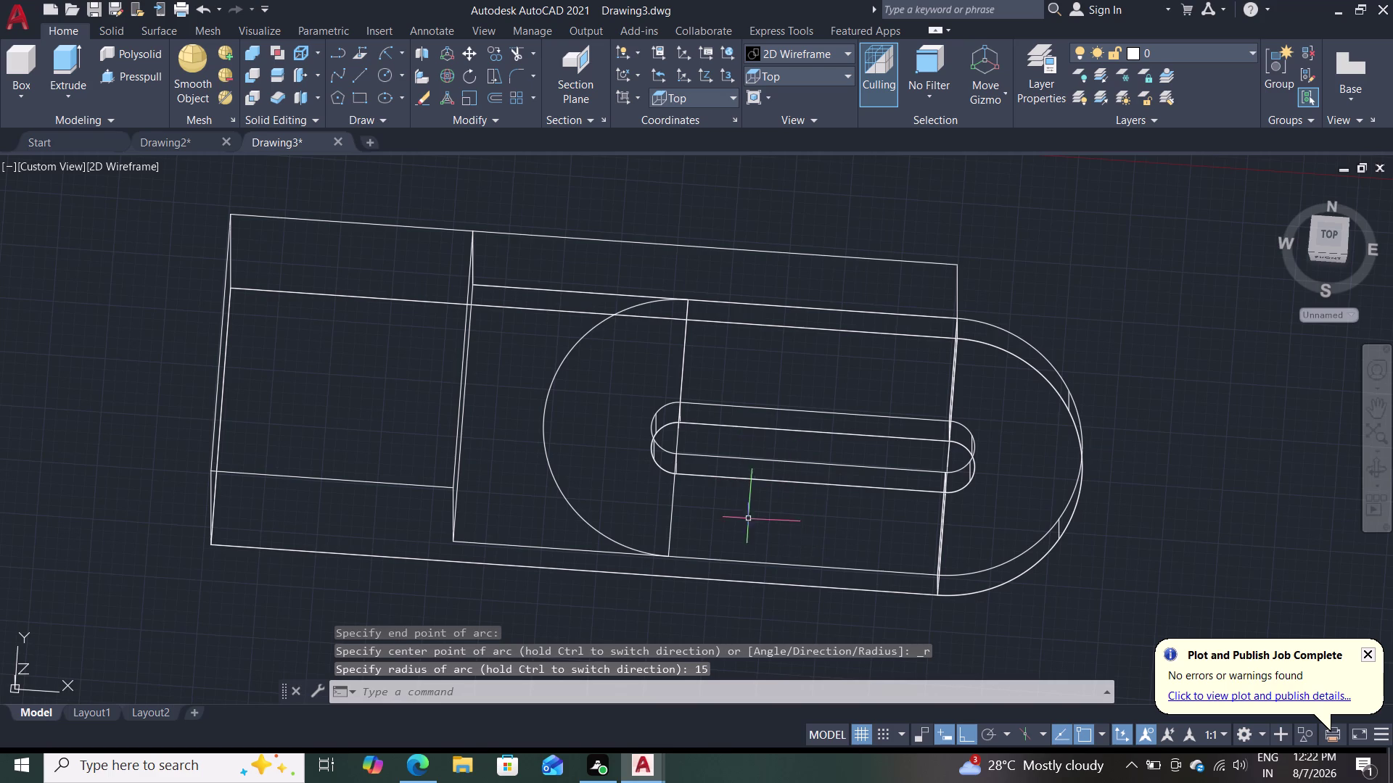
middle_drag(761, 567, 767, 375)
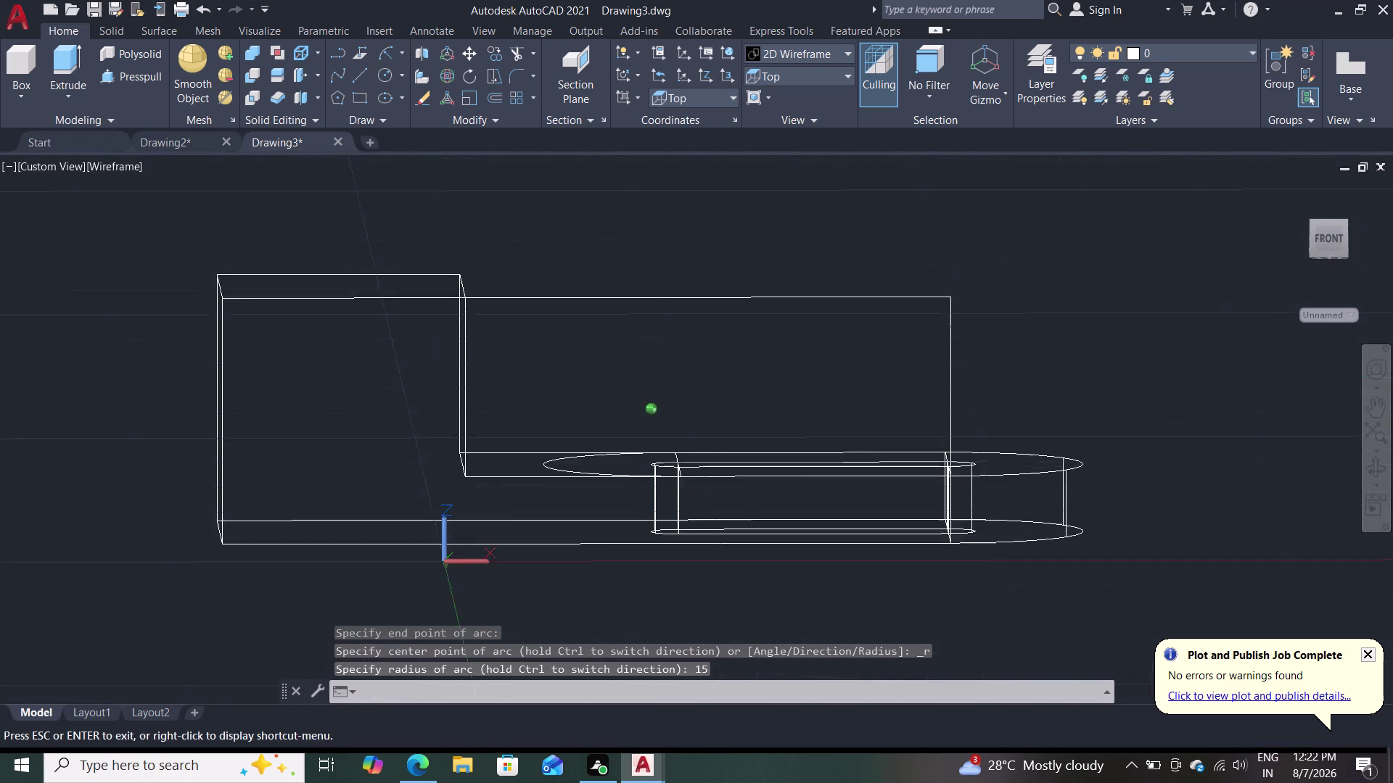
middle_drag(767, 375, 771, 471)
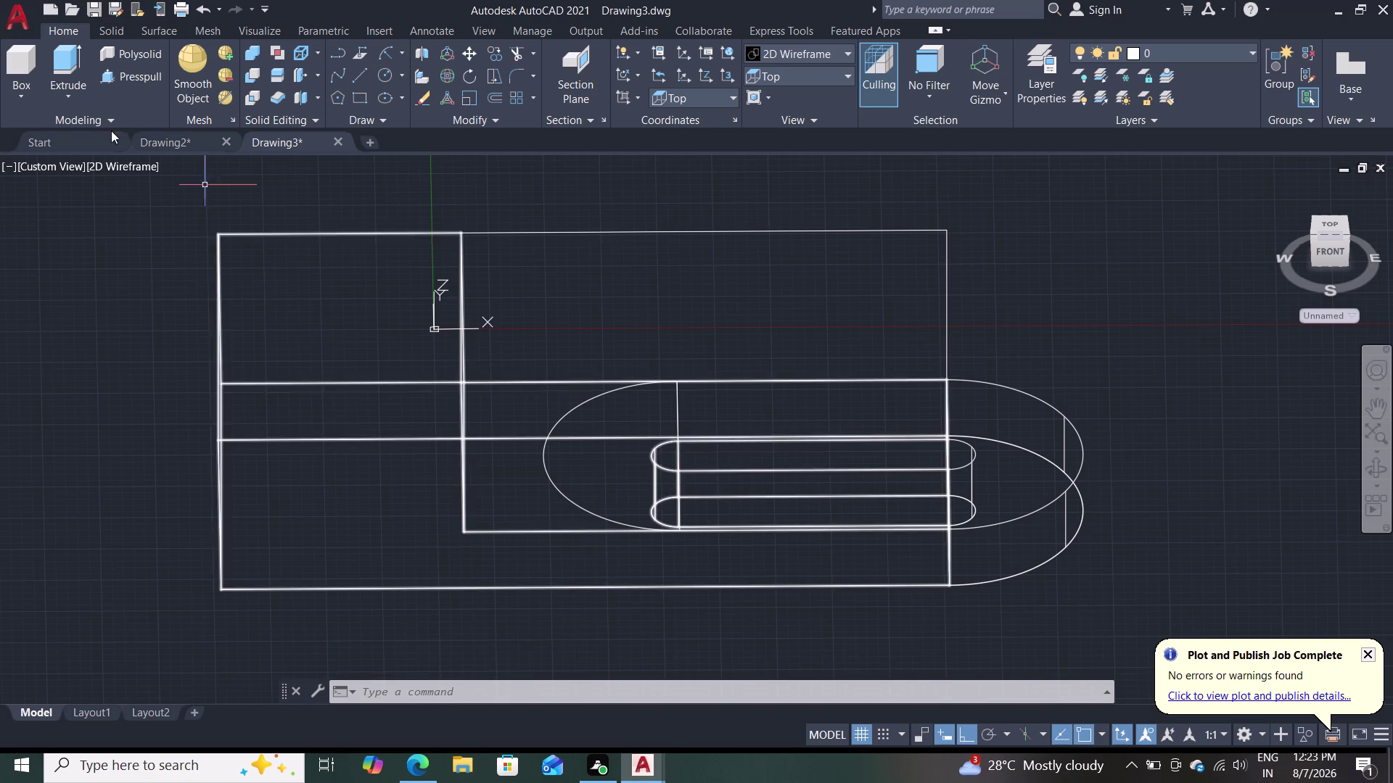
Switch the visual style to Shades of Gray.
key(Escape)
click(115, 165)
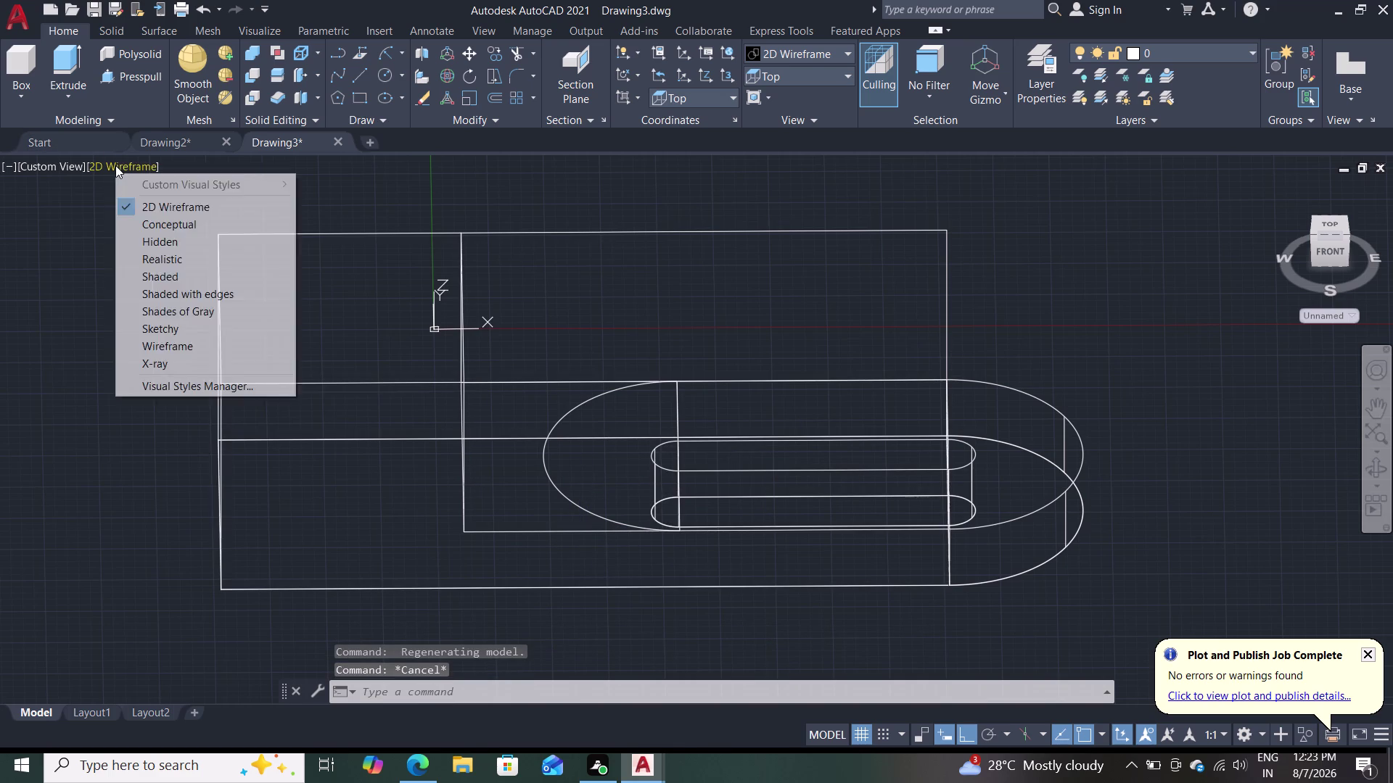
double_click(168, 314)
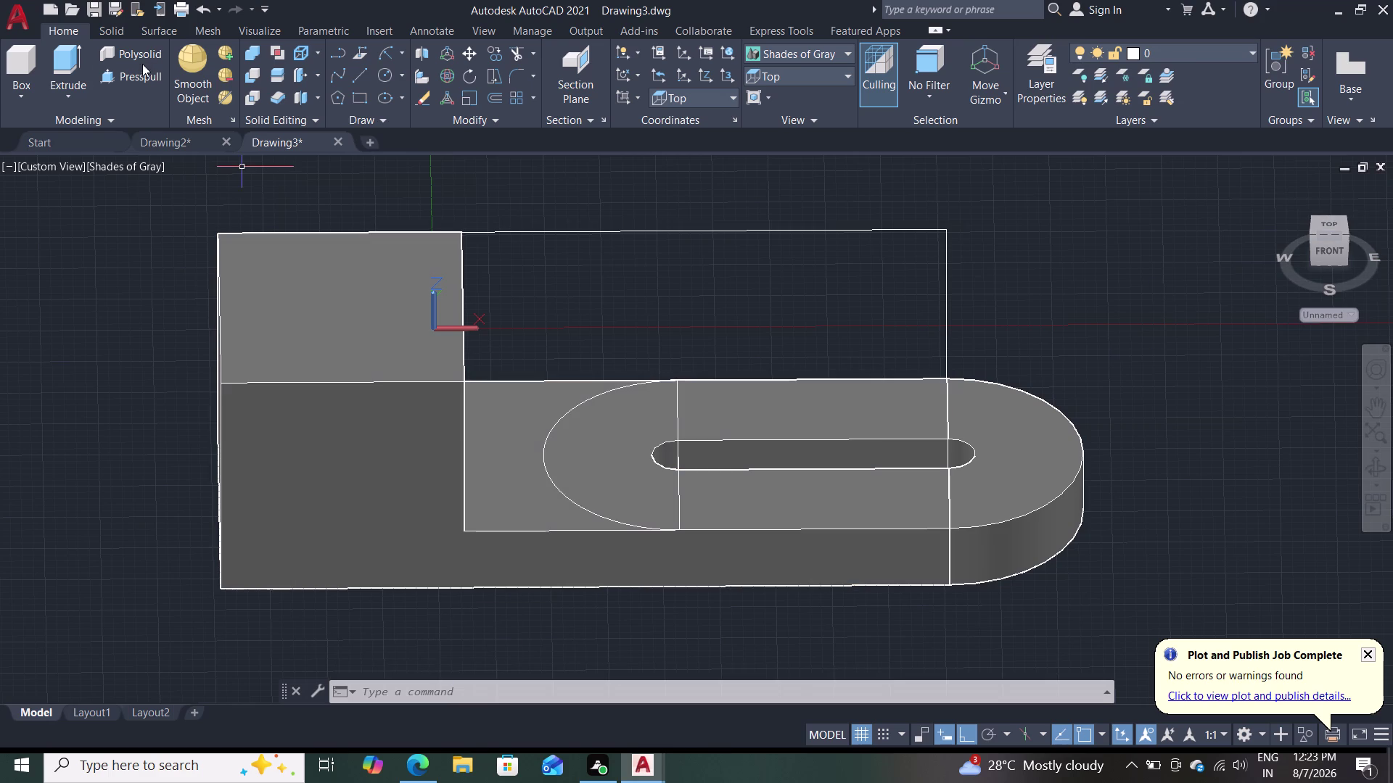
View the model from the Right, then straight from the Front.
click(794, 81)
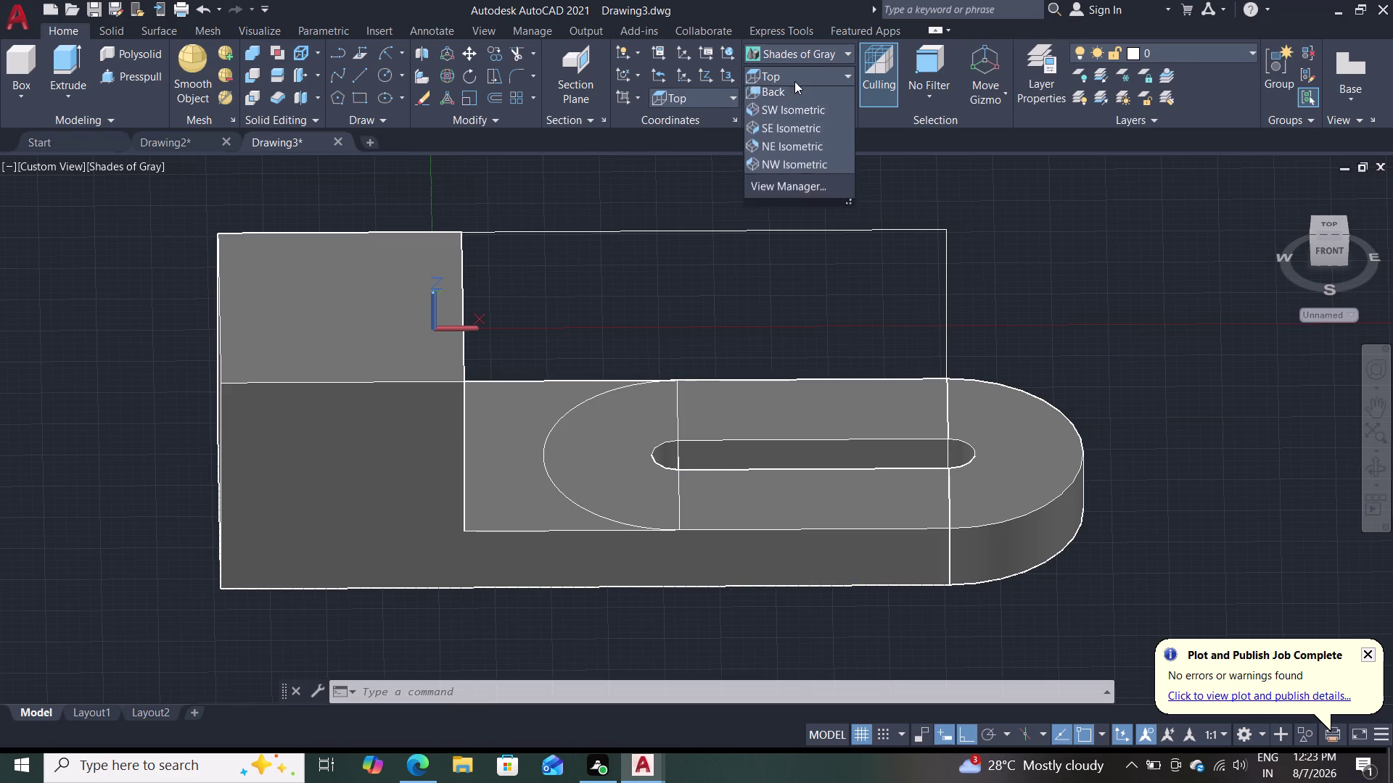
click(781, 156)
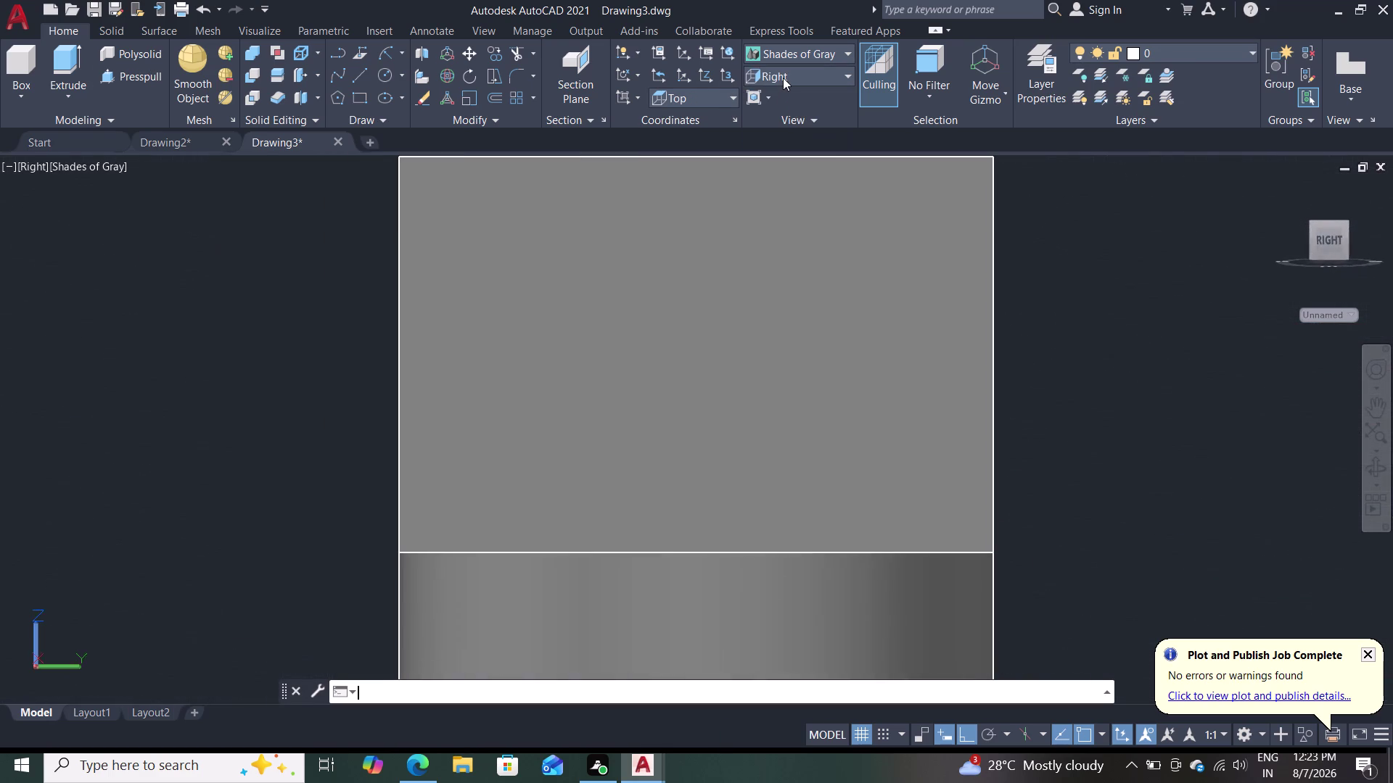
click(783, 78)
click(783, 77)
click(796, 78)
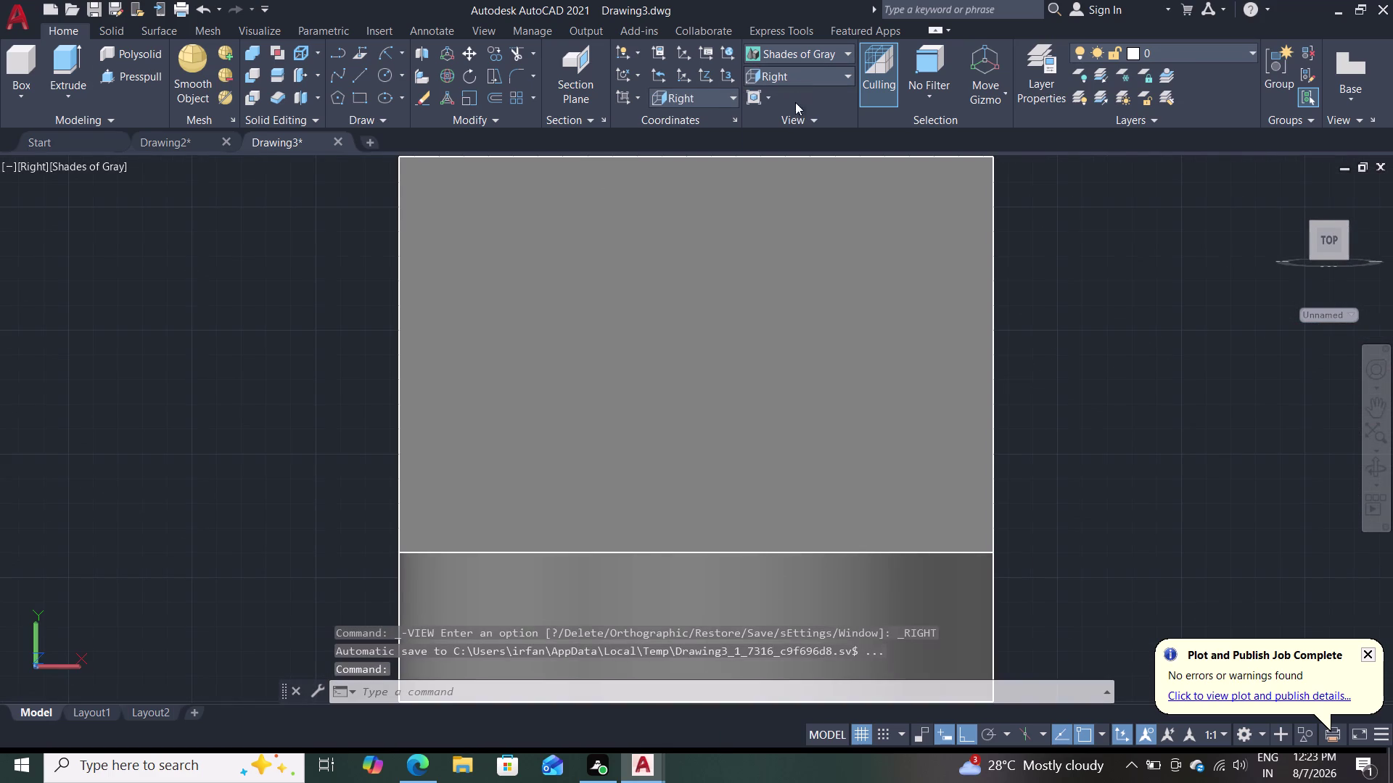
click(789, 76)
click(778, 160)
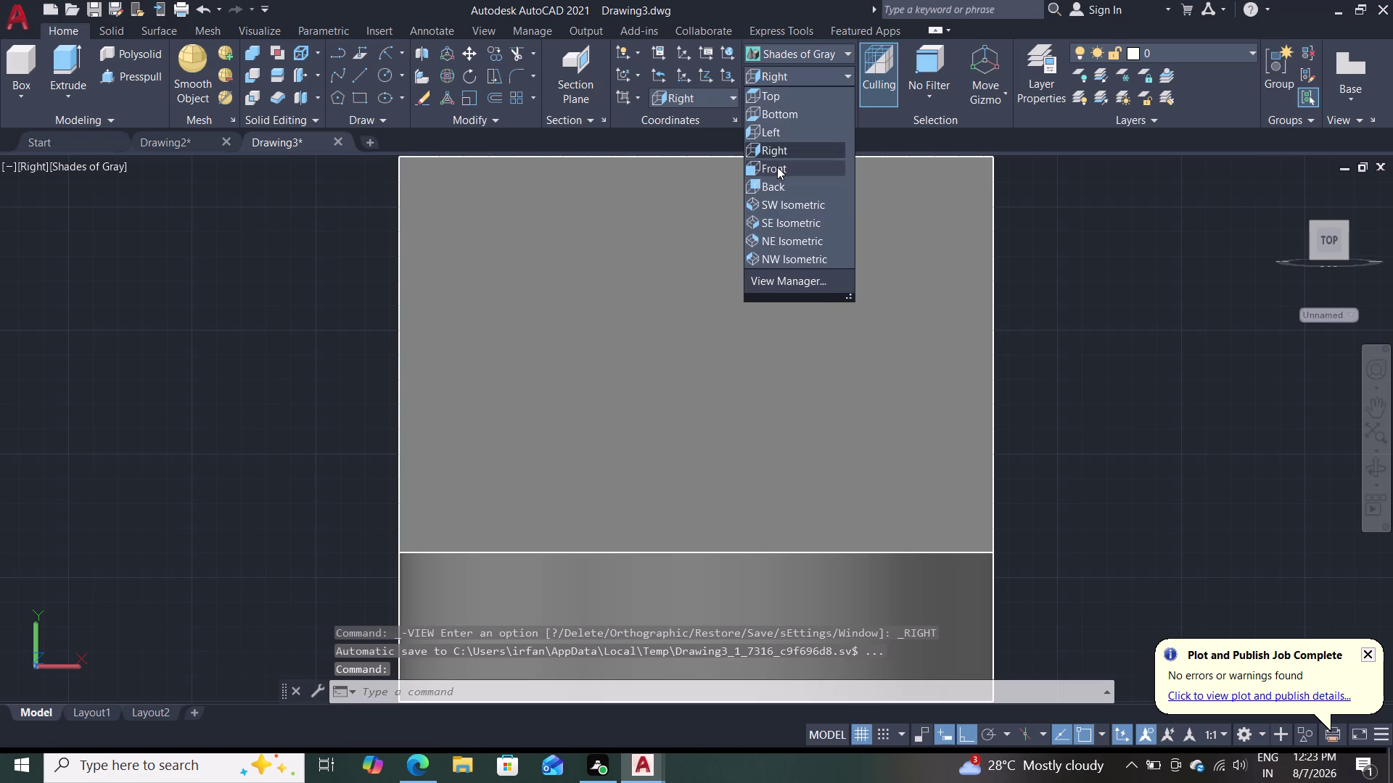
click(777, 166)
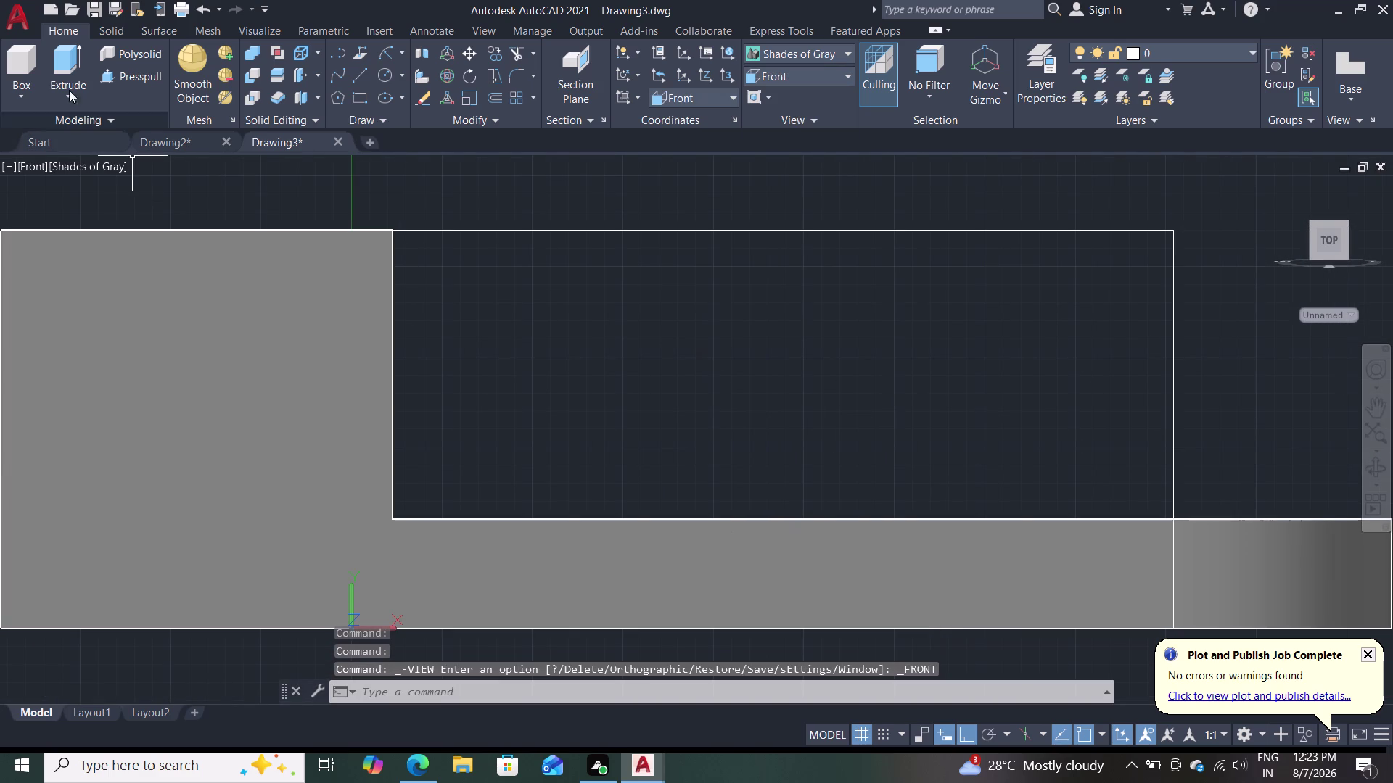
Abandon a first rectangle attempt and set the view to 2D Wireframe.
click(357, 100)
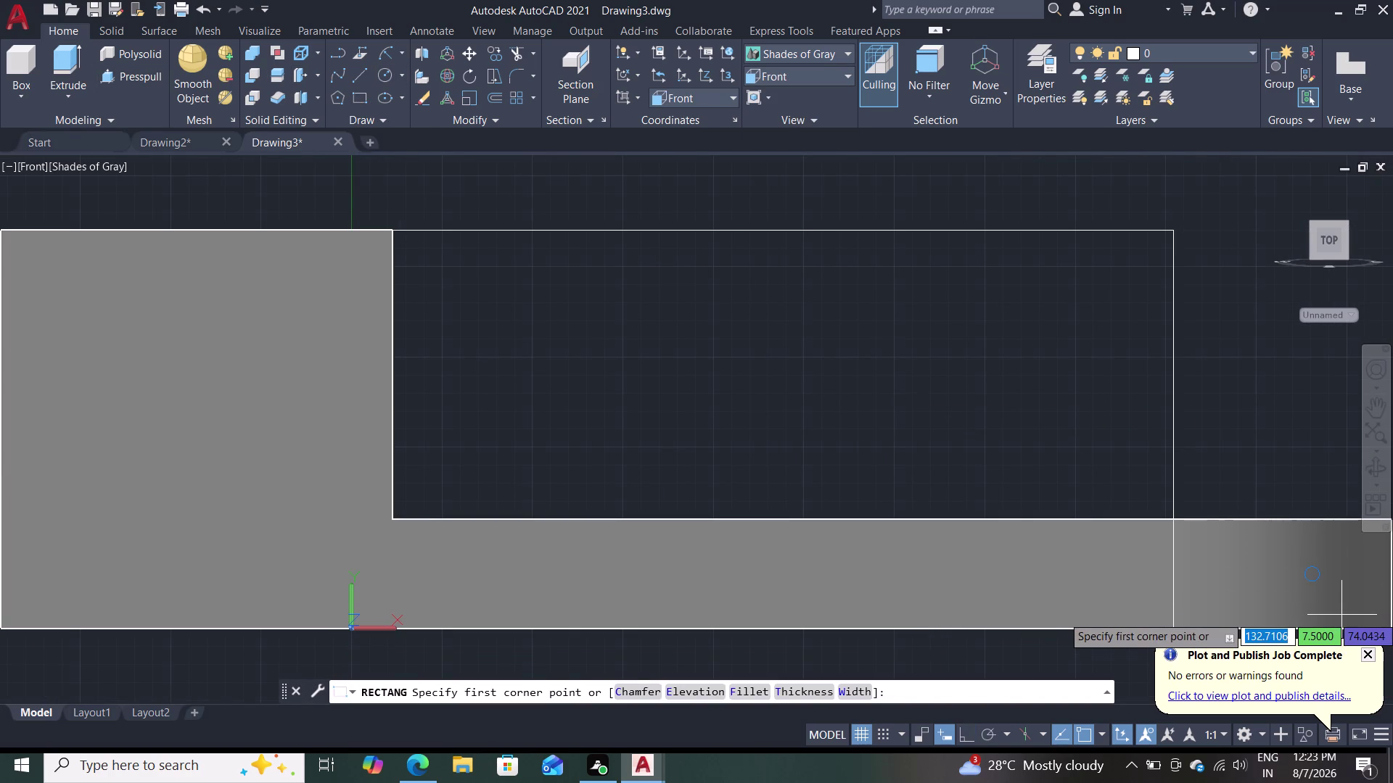
click(1174, 521)
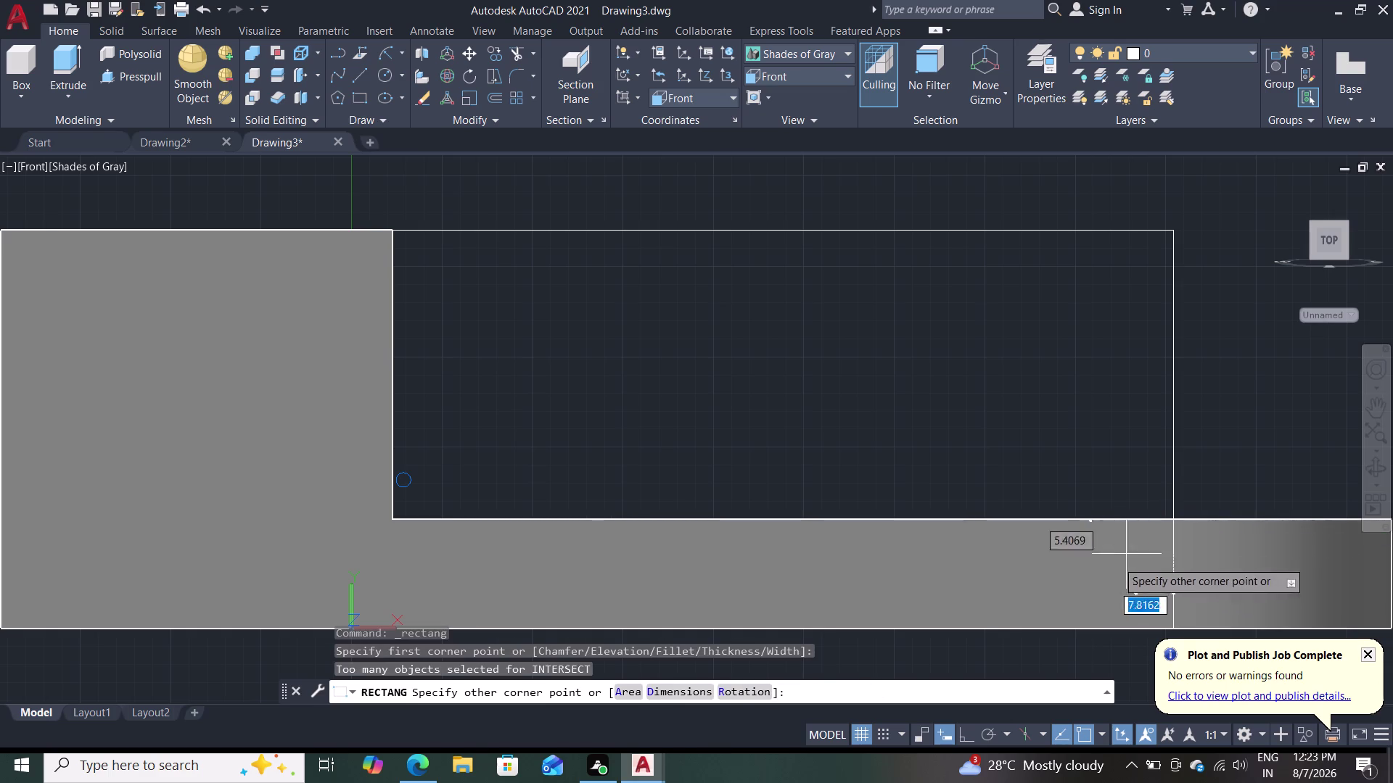
key(Escape)
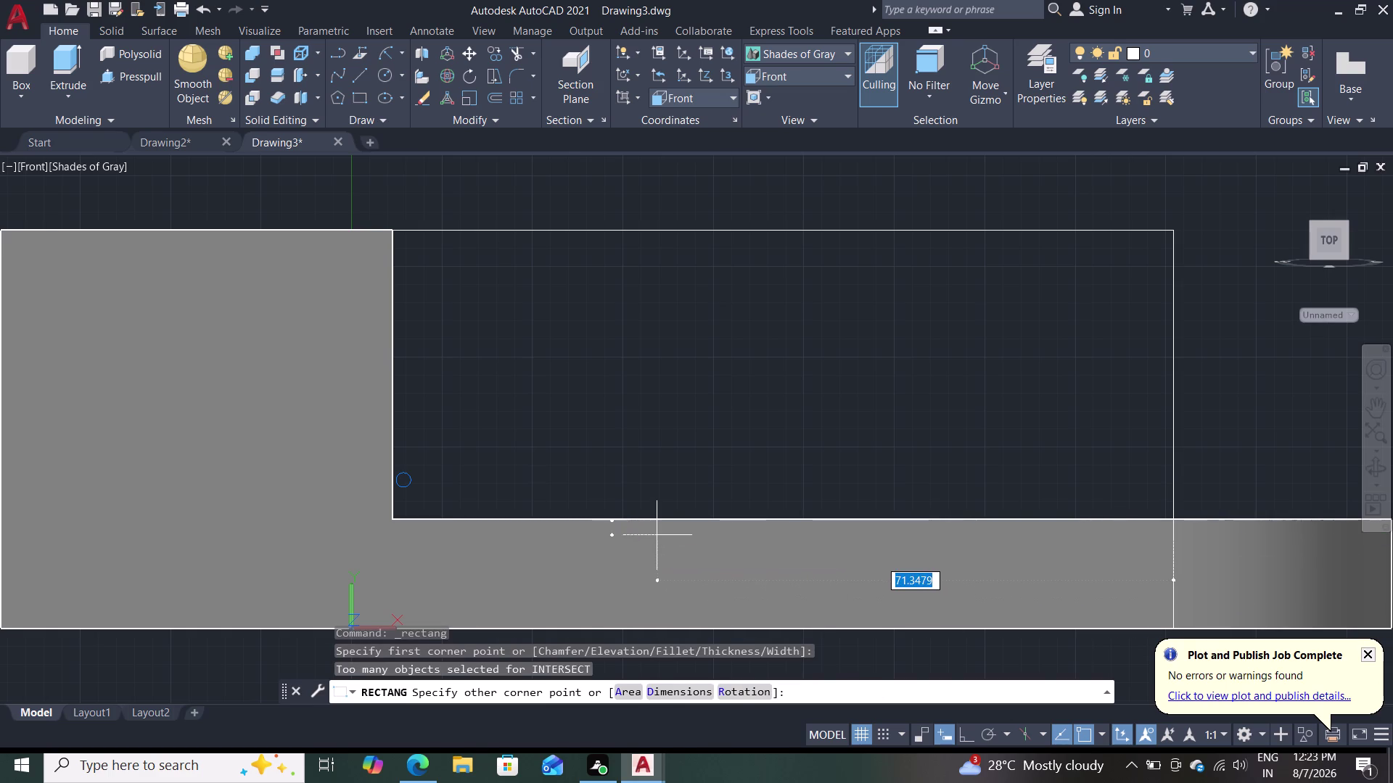
click(96, 170)
click(120, 200)
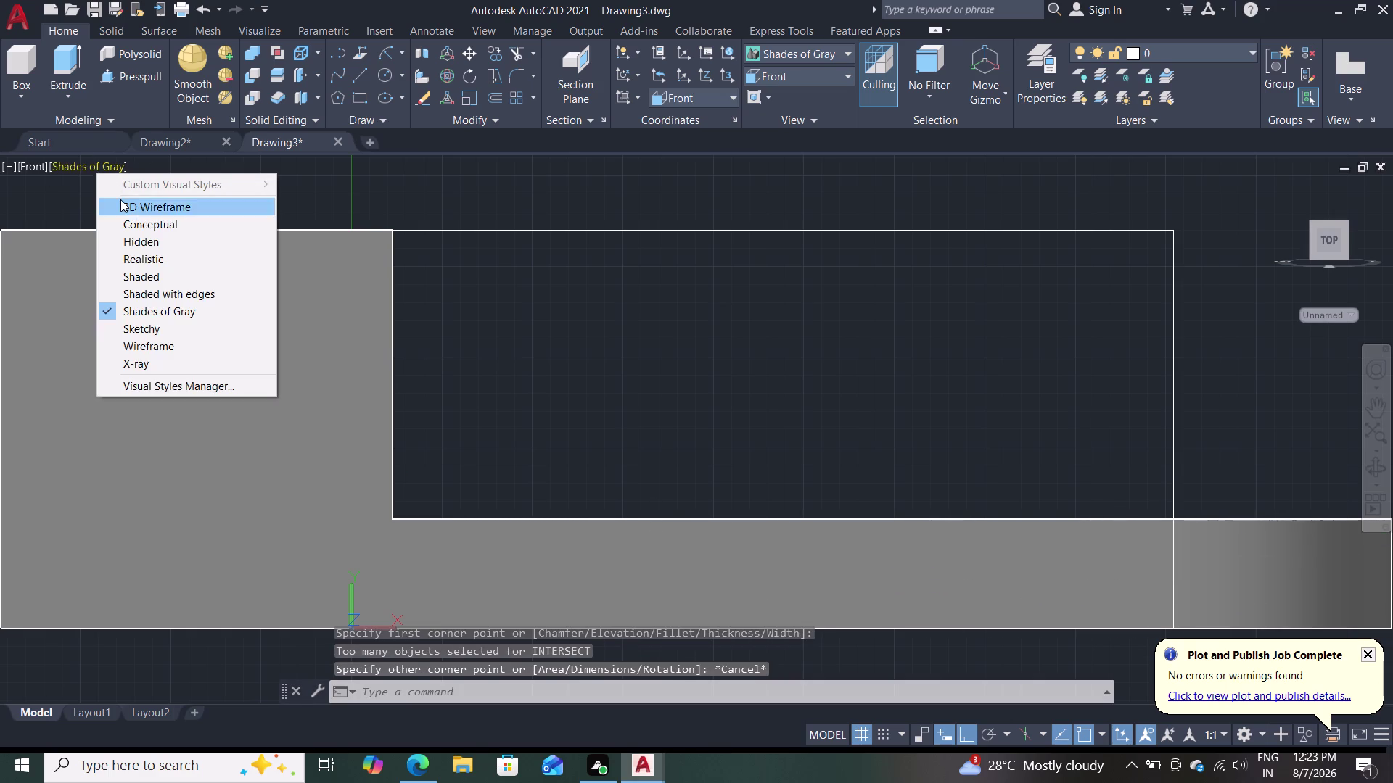
click(356, 99)
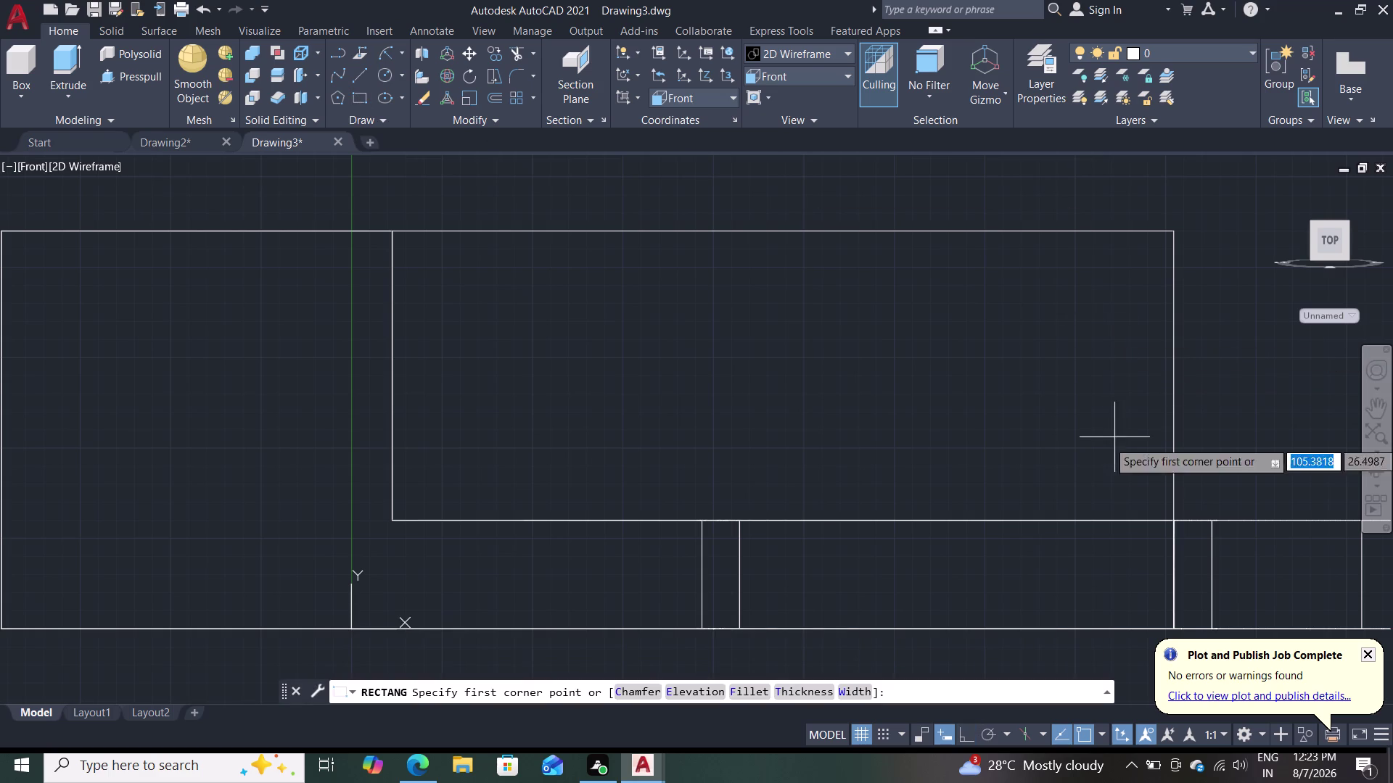
Start a rectangle on the plate sized by dimensions, entering length 3.
click(1171, 526)
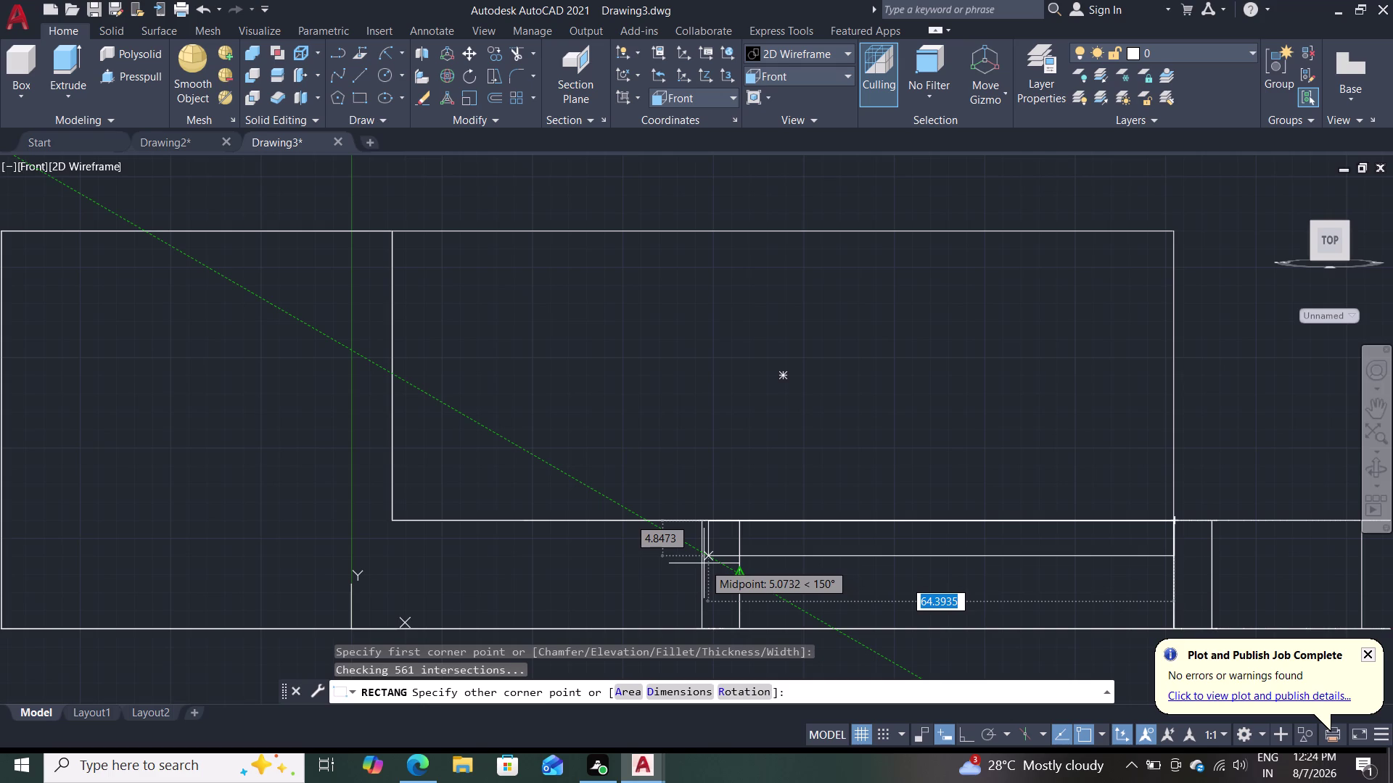
key(d)
key(Return)
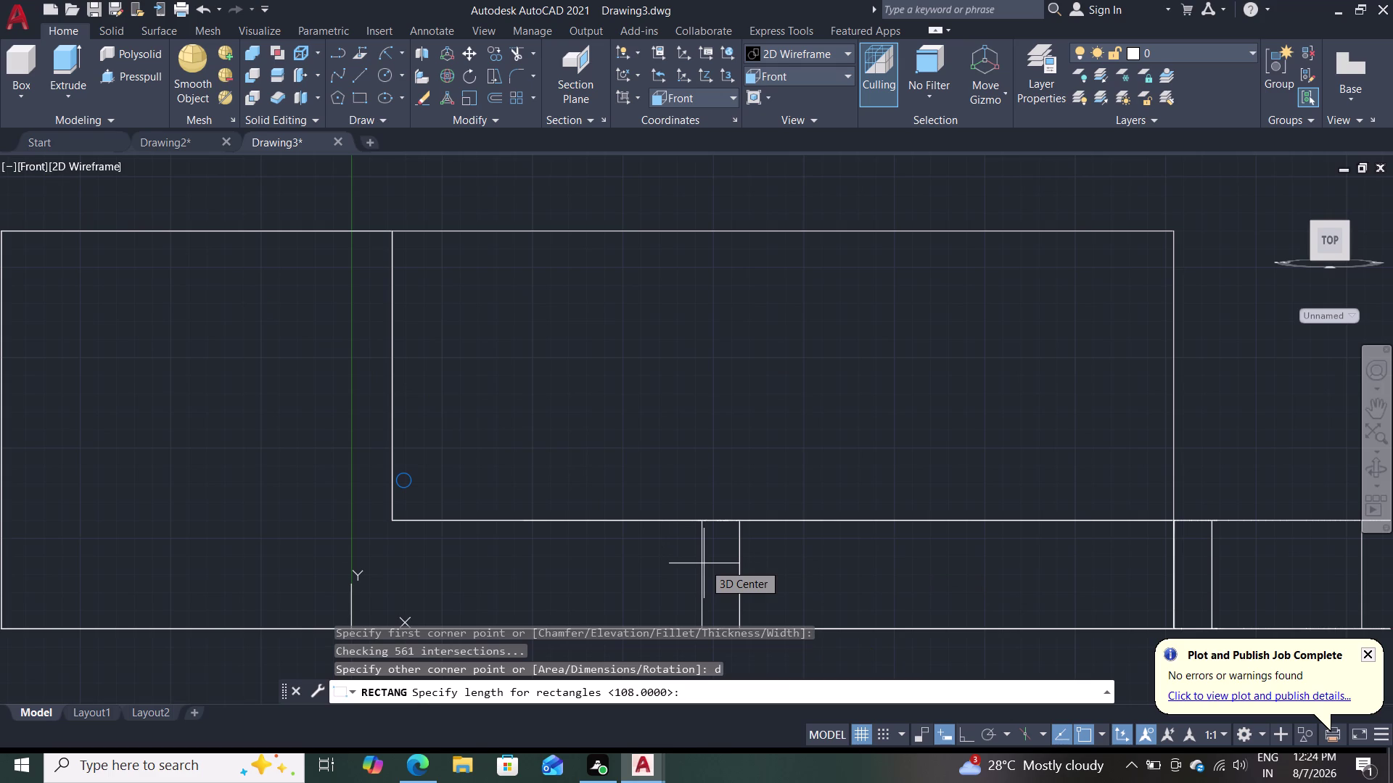
key(3)
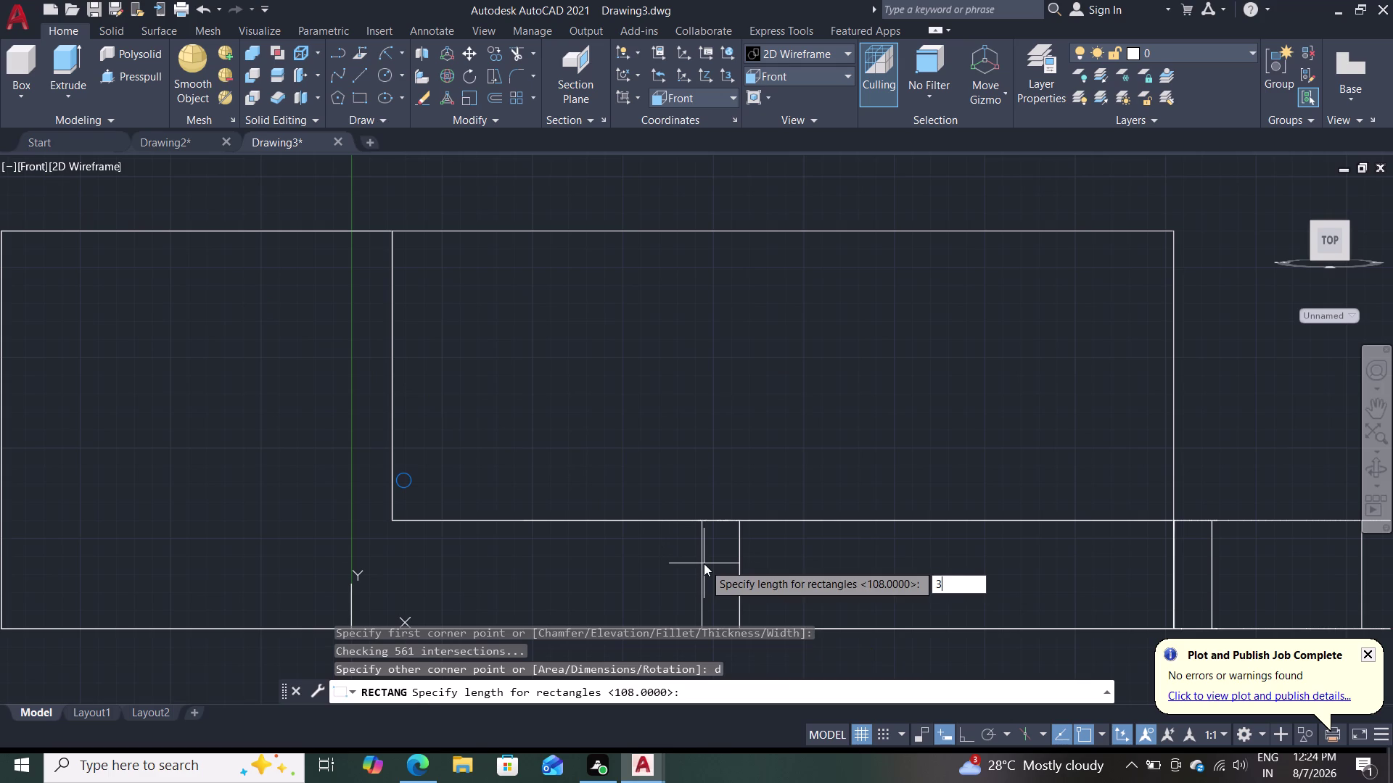
key(Return)
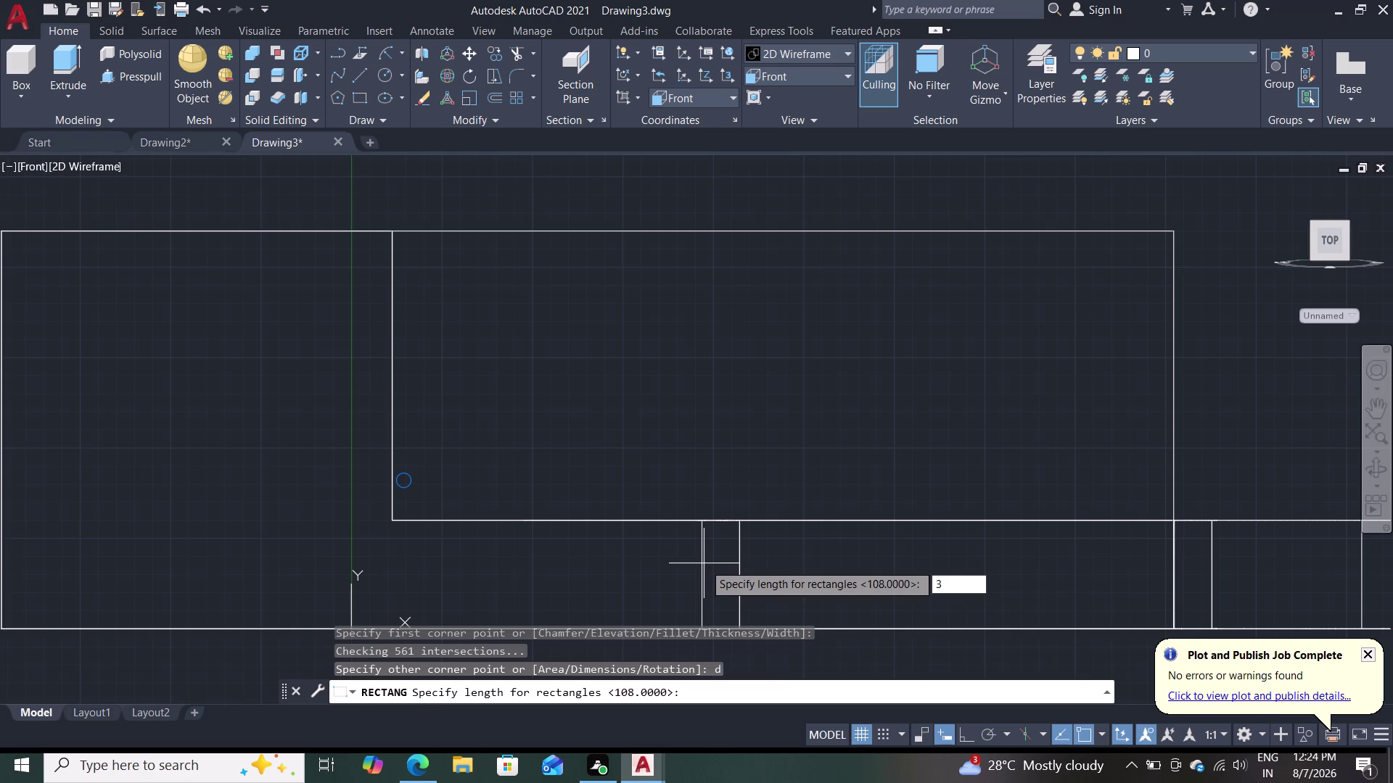